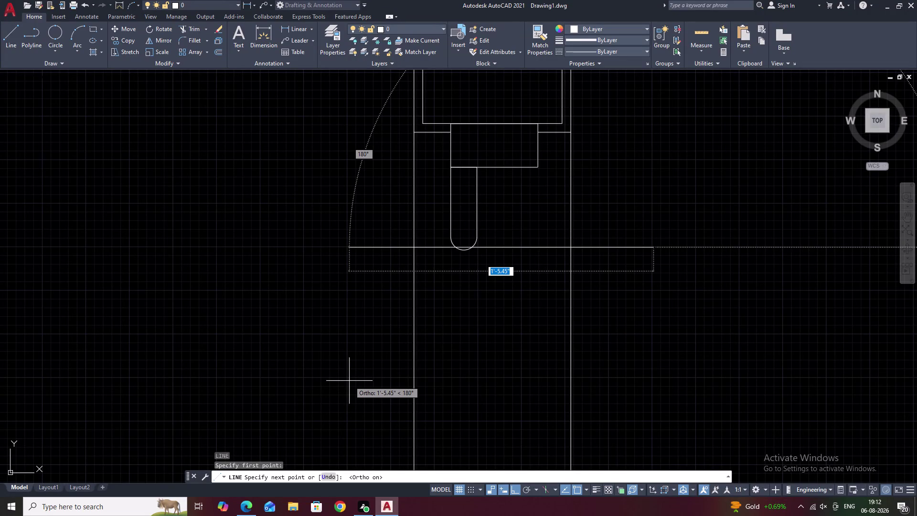
Pan and zoom around the door to find the handle, cancelling a stray line.
key(Escape)
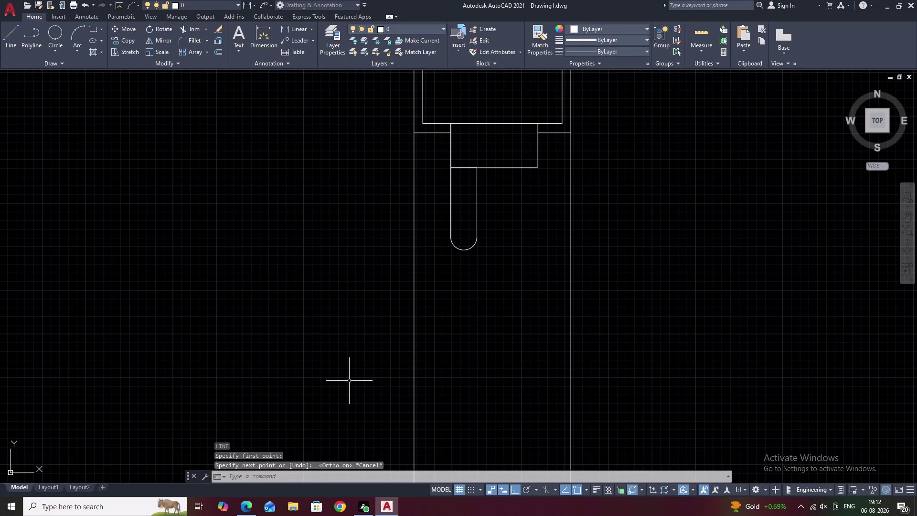
scroll(down, 3)
middle_drag(337, 394, 88, 468)
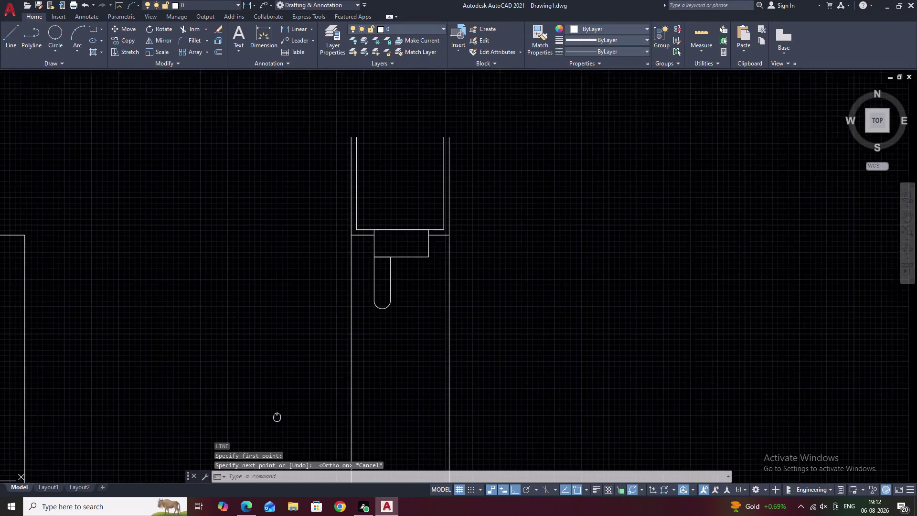
middle_drag(88, 467, 68, 471)
scroll(up, 3)
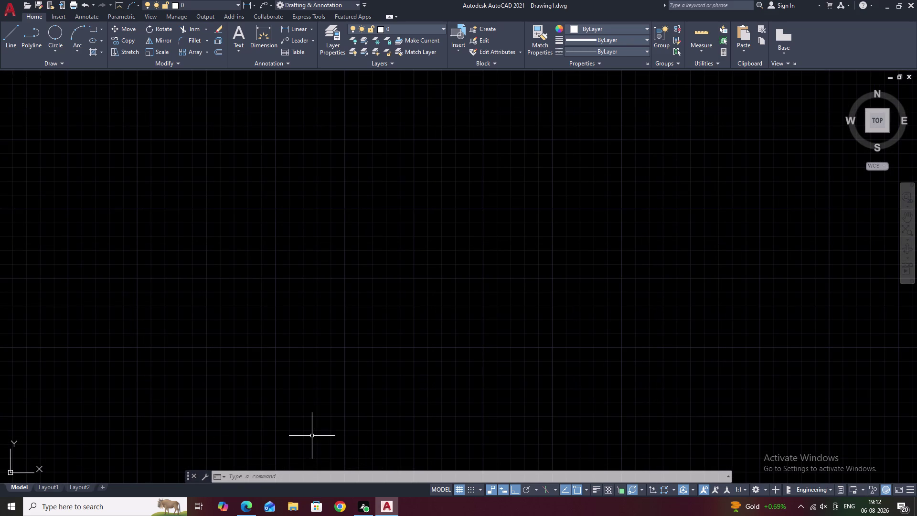
scroll(down, 3)
scroll(down, 3)
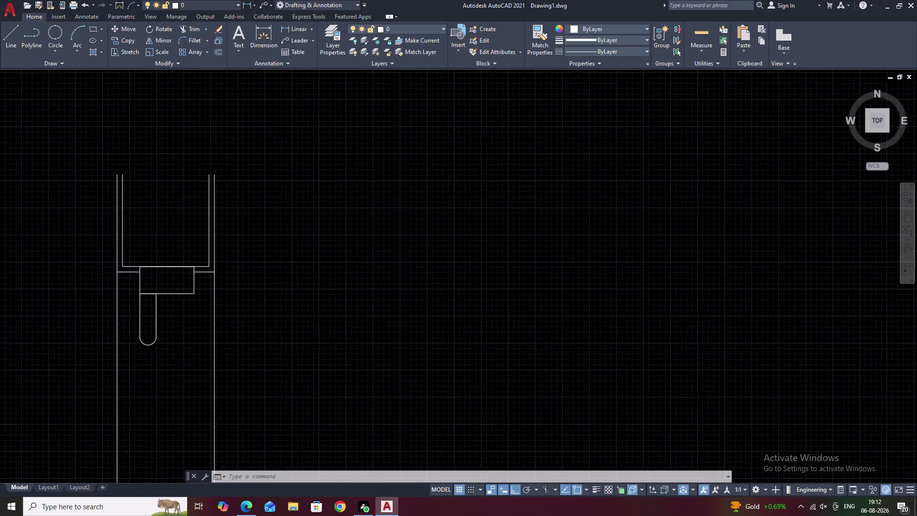
middle_drag(344, 337, 485, 167)
scroll(up, 3)
scroll(down, 3)
middle_drag(338, 253, 344, 246)
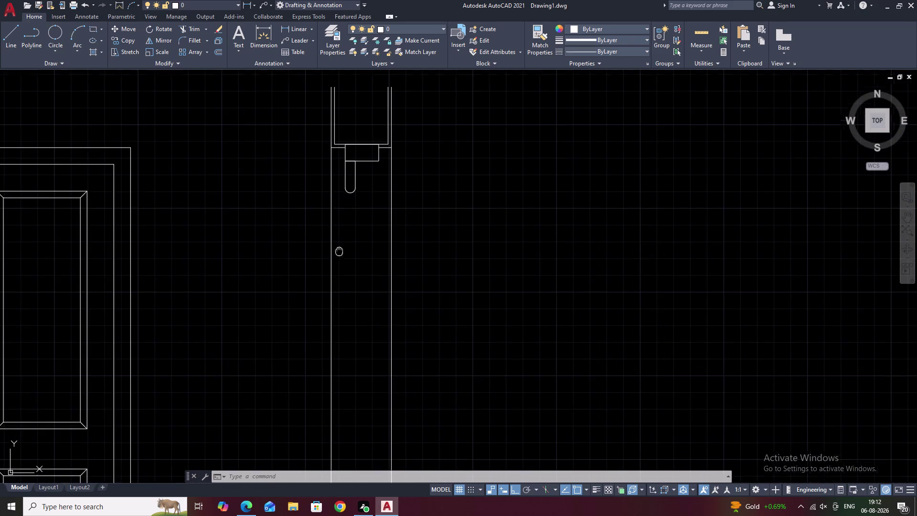
middle_drag(344, 246, 429, 186)
scroll(down, 3)
middle_drag(444, 243, 450, 227)
scroll(up, 3)
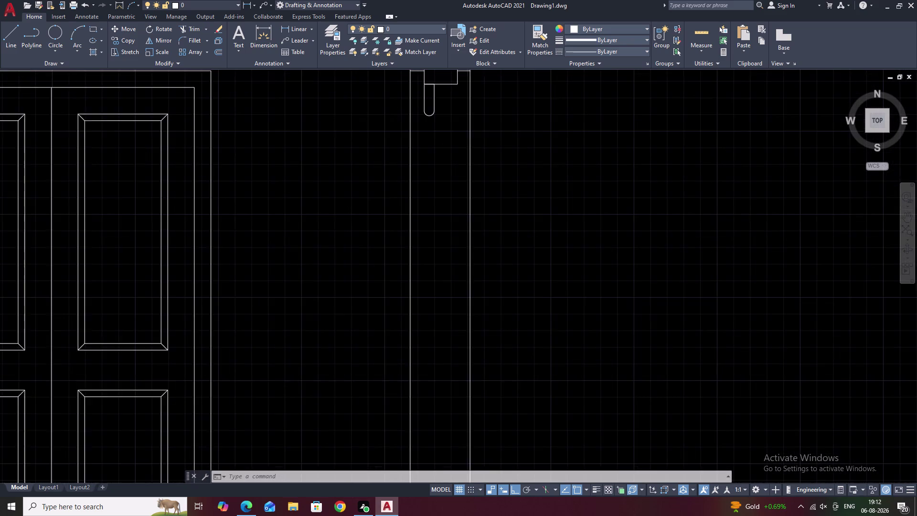
scroll(up, 3)
scroll(down, 3)
scroll(up, 3)
scroll(up, 3)
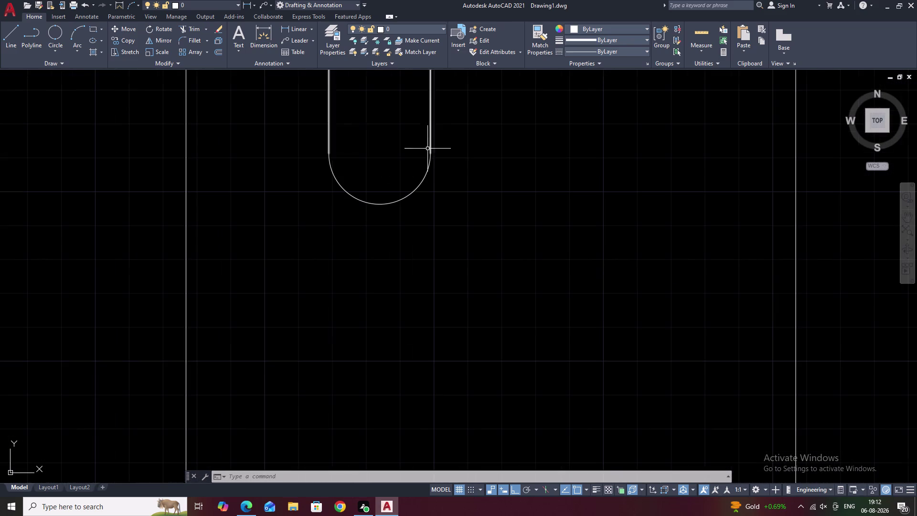
text(L)
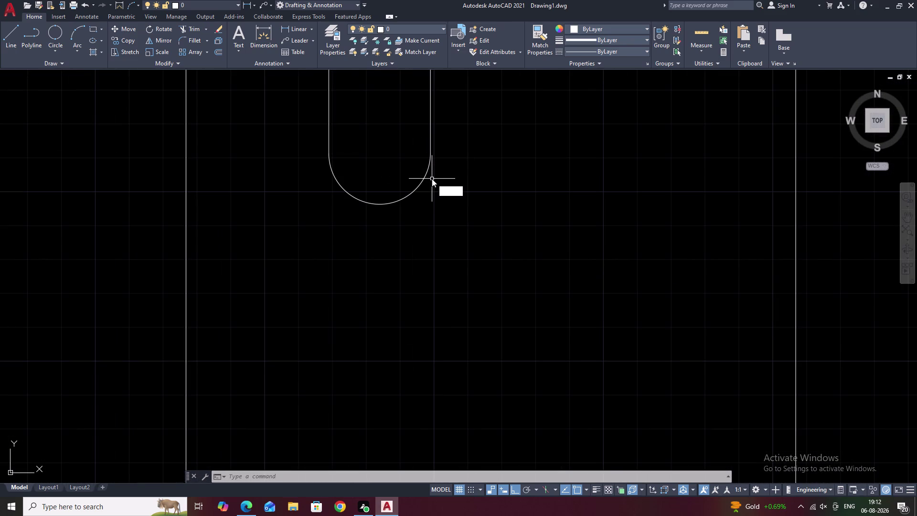
key(space)
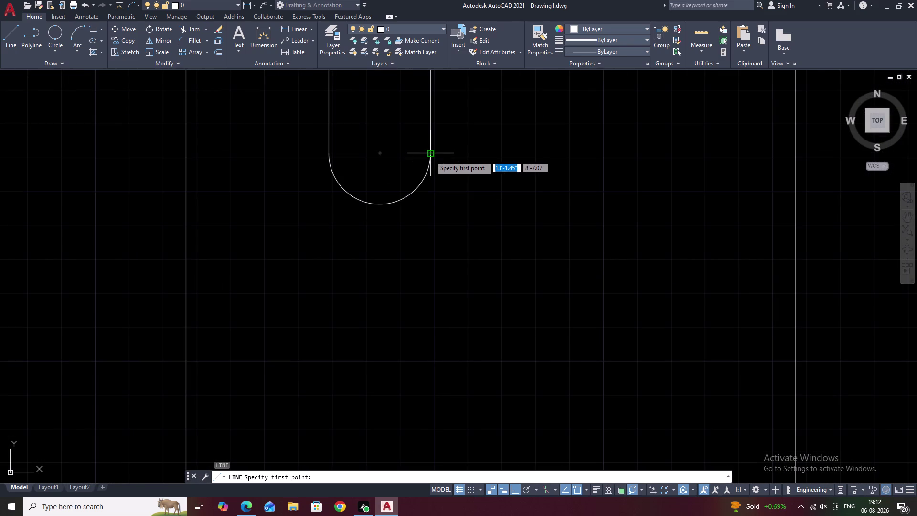
click(330, 155)
key(Escape)
key(Escape)
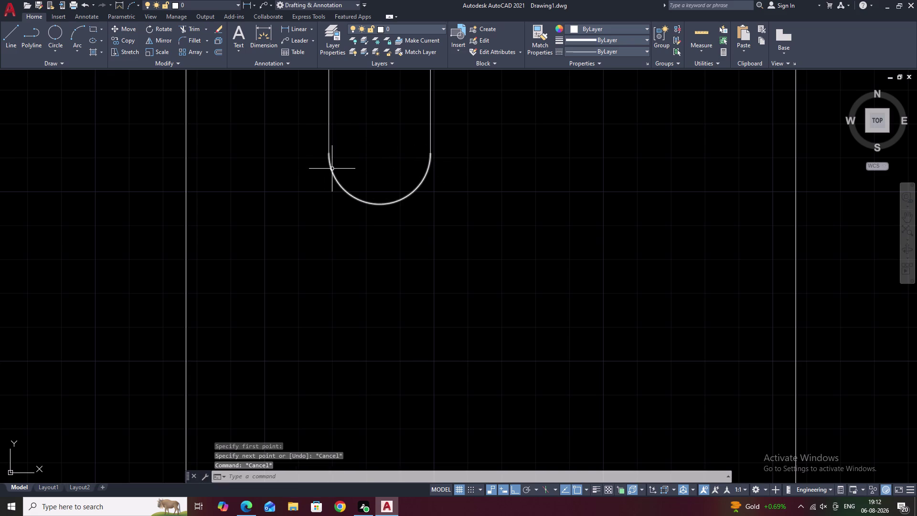
scroll(up, 3)
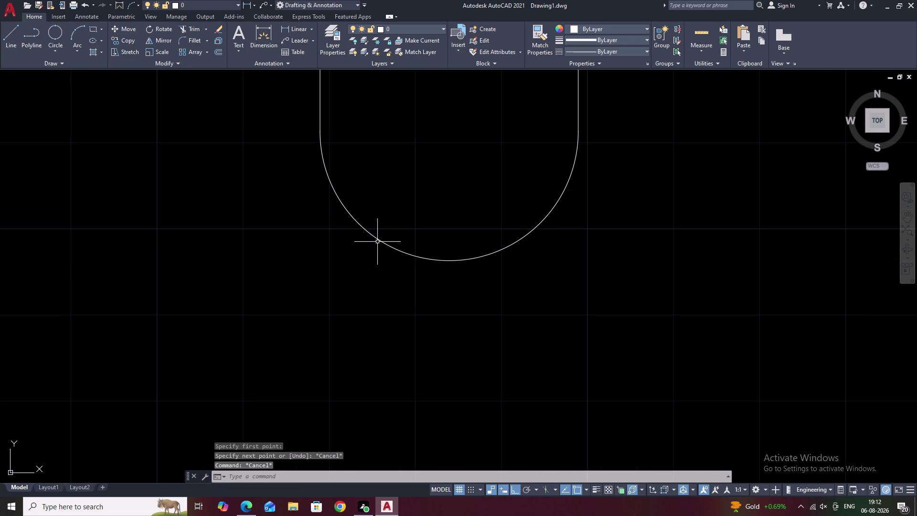
Undo the line, erase, move, rectangle, extend, trim and circle edits, then zoom onto the handle.
key(z)
key(ctrl+z)
key(ctrl+z)
key(ctrl+z)
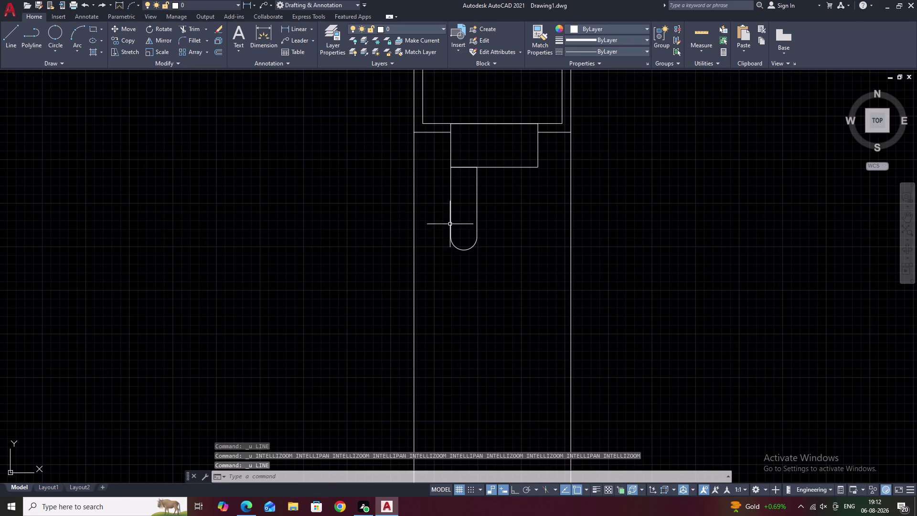
key(ctrl+z)
key(ctrl+z)
key(ctrl+z)
key(ctrl+z)
key(ctrl+z)
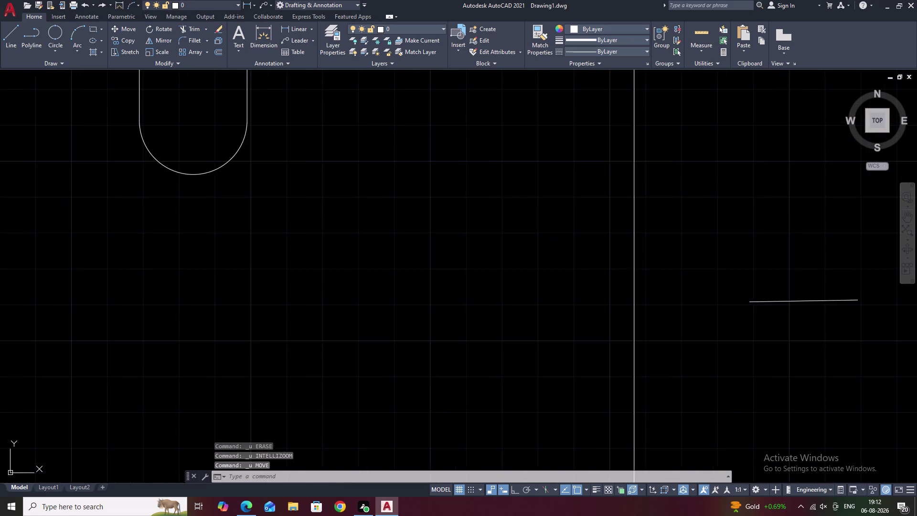
key(ctrl+z)
key(ctrl+z)
key(ctrl+z)
key(ctrl+z)
key(ctrl+z)
key(ctrl+z)
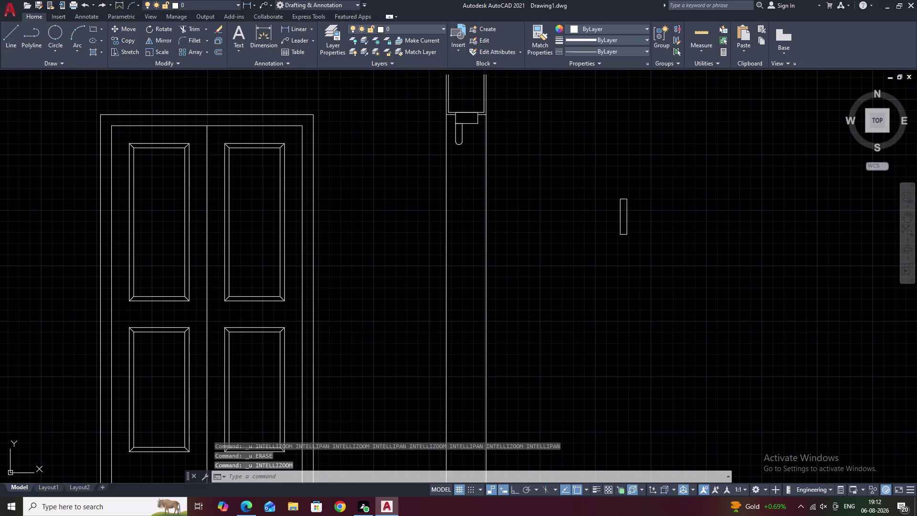
key(ctrl+z)
key(ctrl+z)
key(ctrl+z)
key(ctrl+z)
key(ctrl+z)
key(ctrl+z)
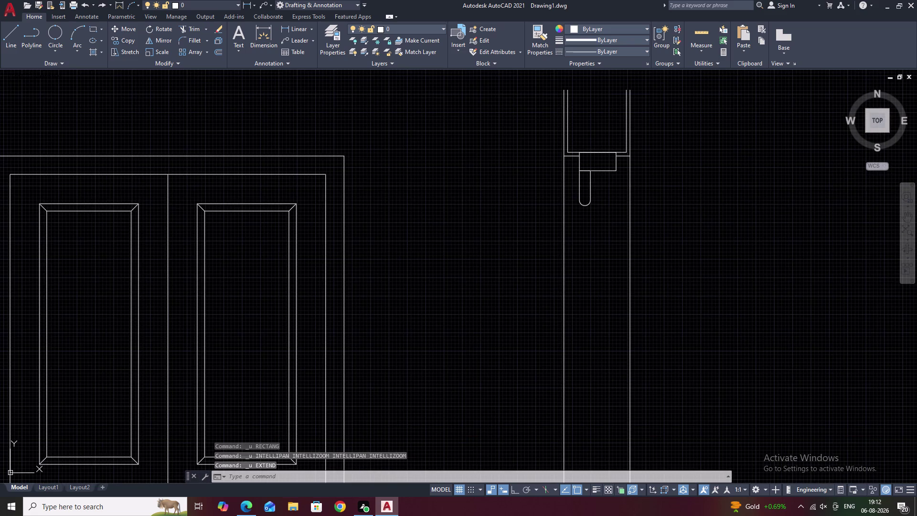
key(ctrl+z)
key(ctrl+z)
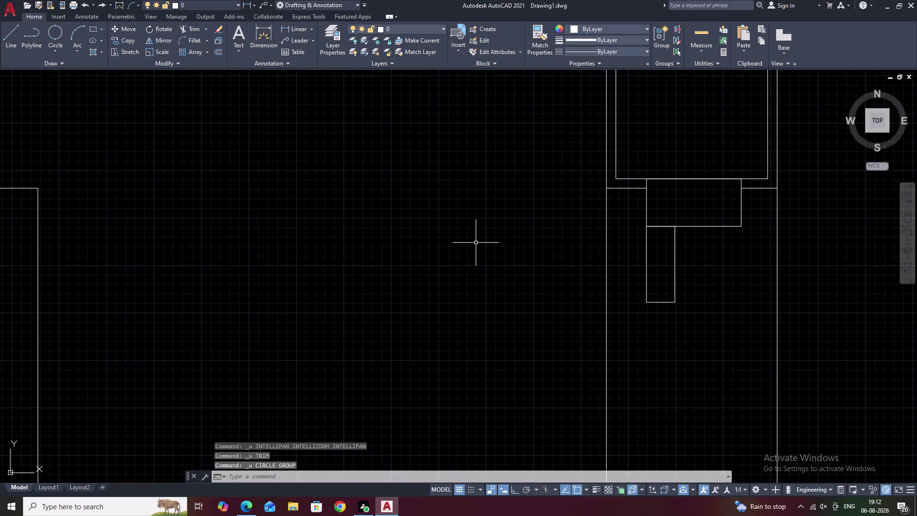
scroll(down, 3)
middle_drag(643, 334, 535, 286)
scroll(up, 3)
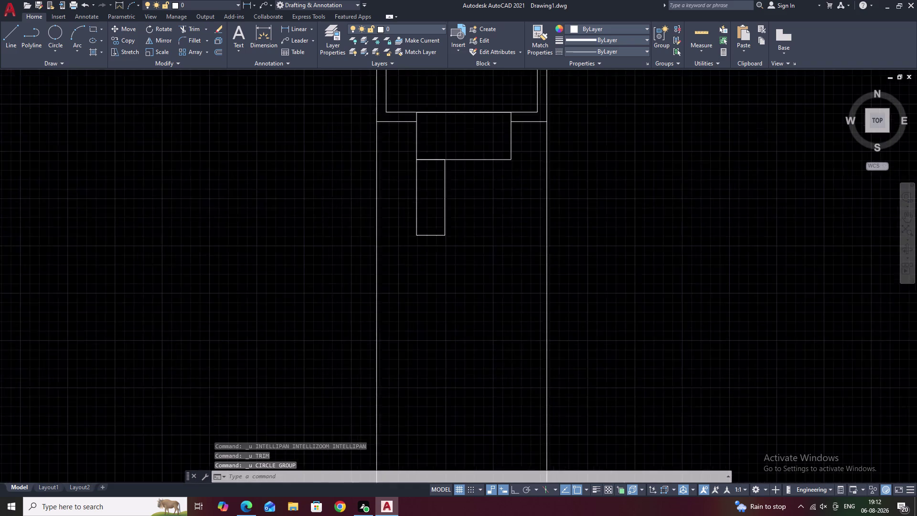
scroll(up, 3)
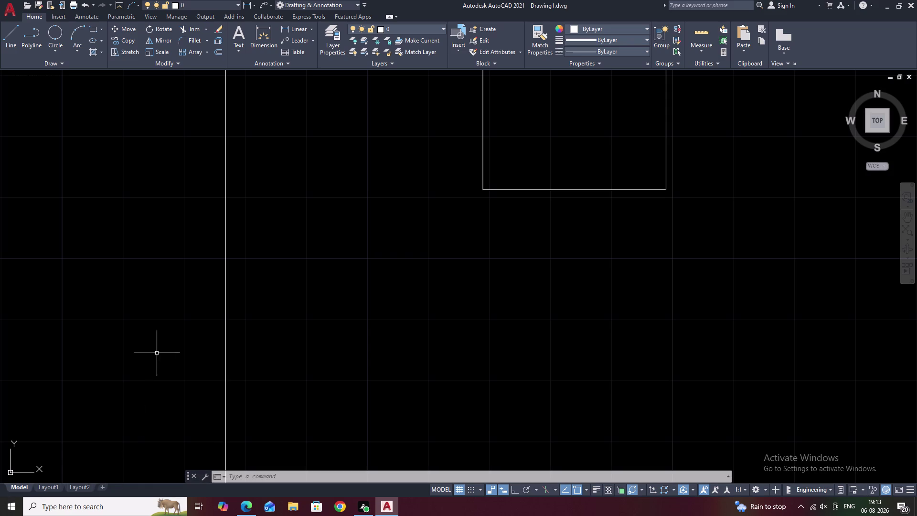
Exit polyline editing, then explode the handle rectangle with X into individual lines.
scroll(down, 3)
middle_drag(670, 165, 592, 265)
scroll(up, 3)
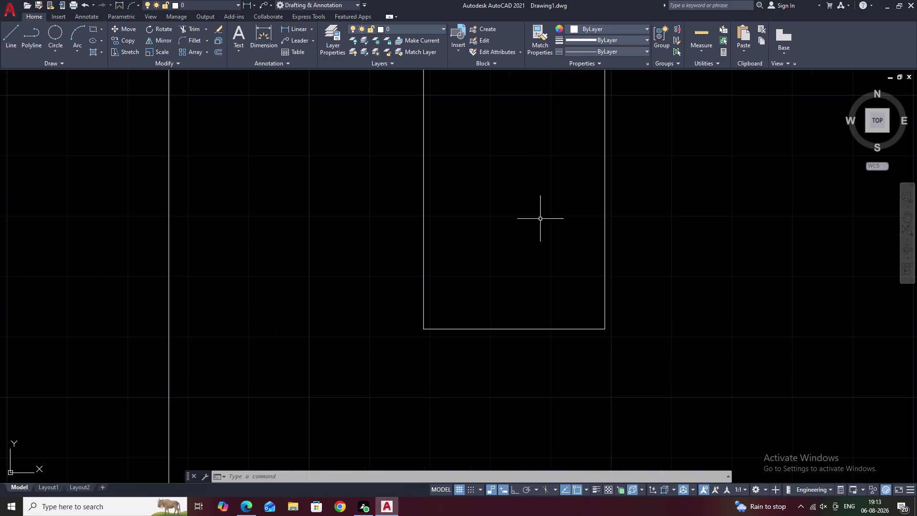
middle_drag(541, 219, 541, 104)
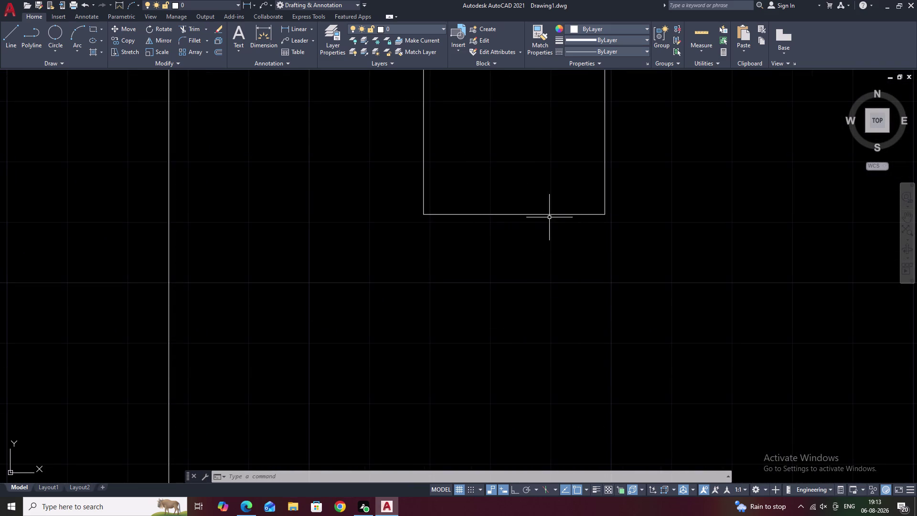
double_click(537, 215)
key(Escape)
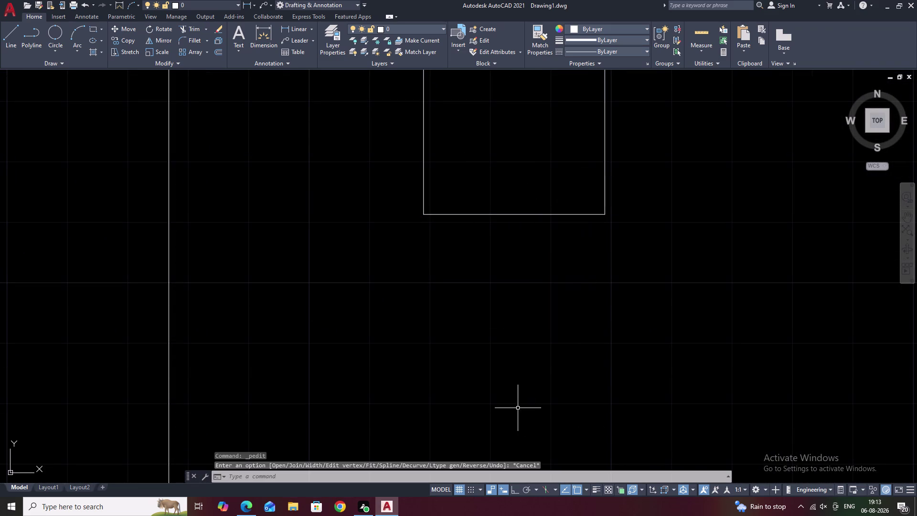
key(m)
key(Escape)
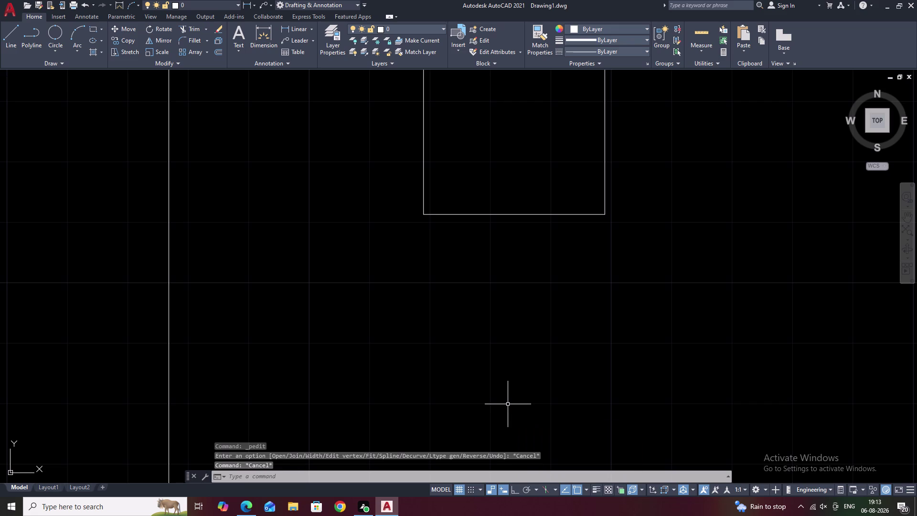
click(468, 214)
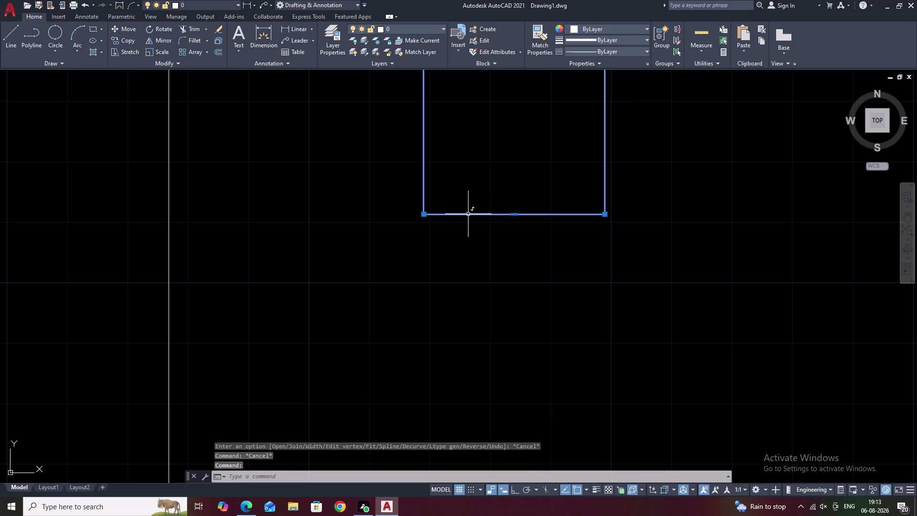
text(X)
key(space)
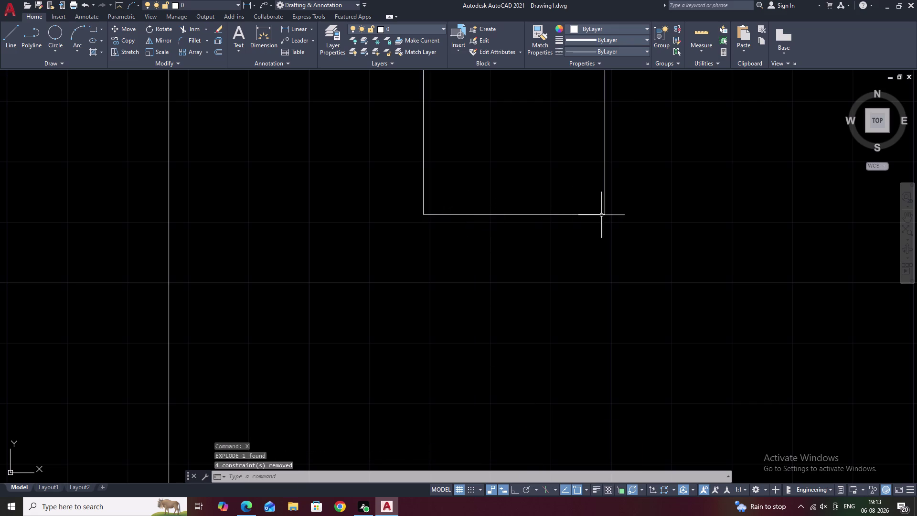
Draw a vertical centre line down from the midpoint of the panel's bottom edge.
key(l)
key(space)
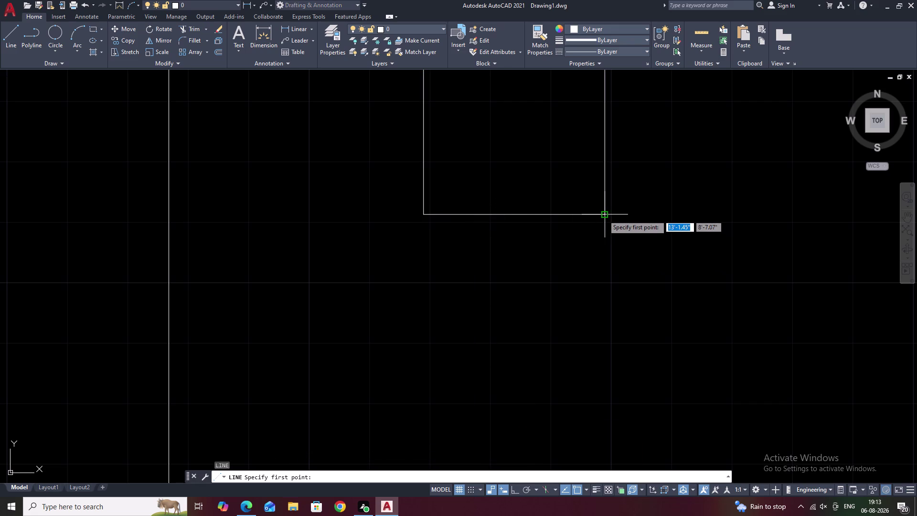
text(M2P)
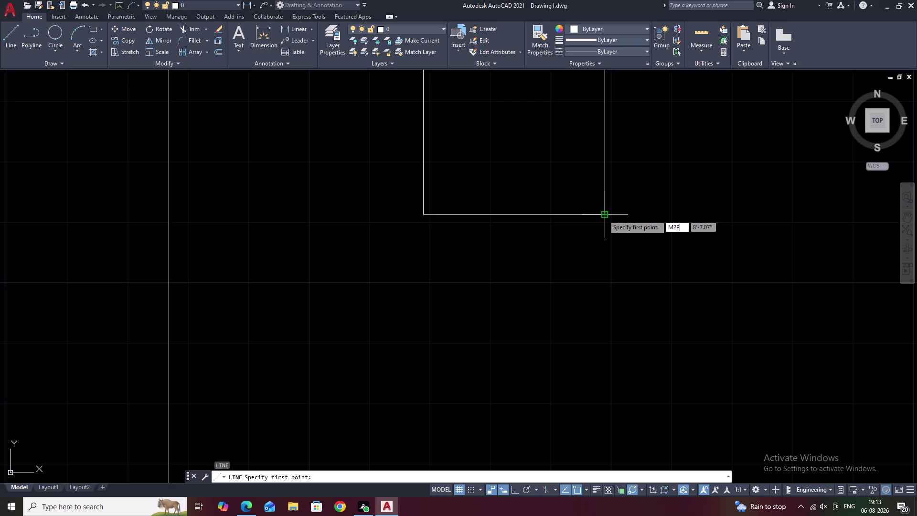
key(space)
click(603, 215)
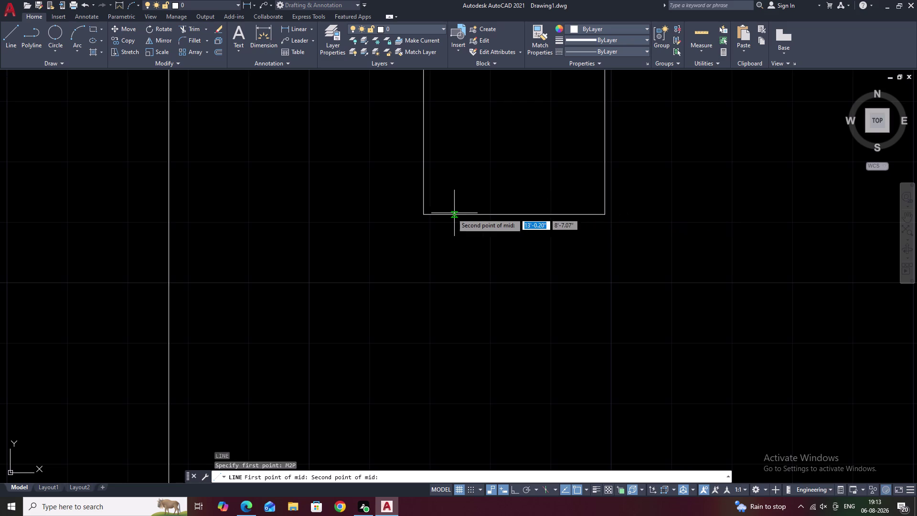
click(425, 215)
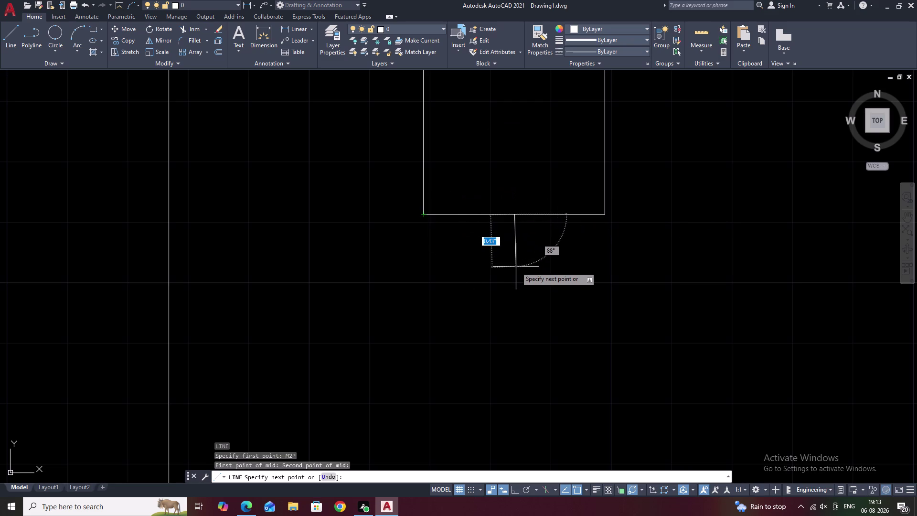
key(F8)
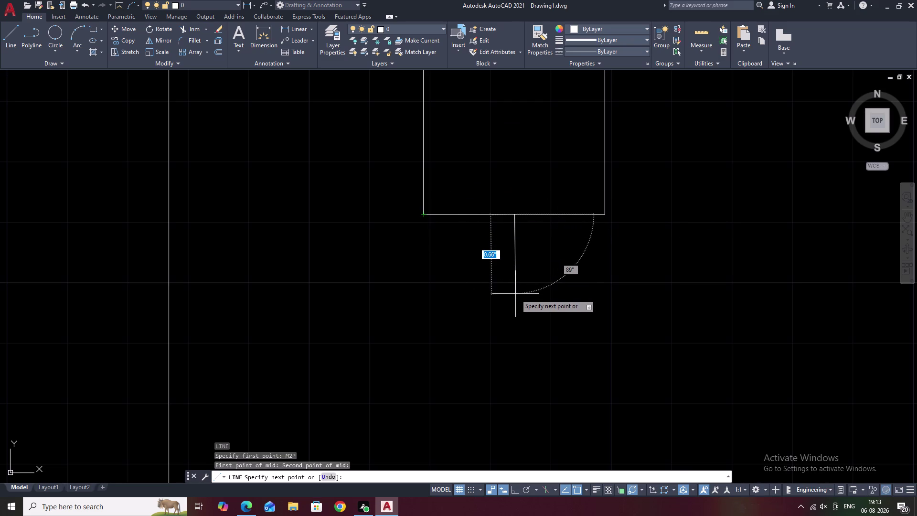
click(516, 307)
key(F8)
key(Escape)
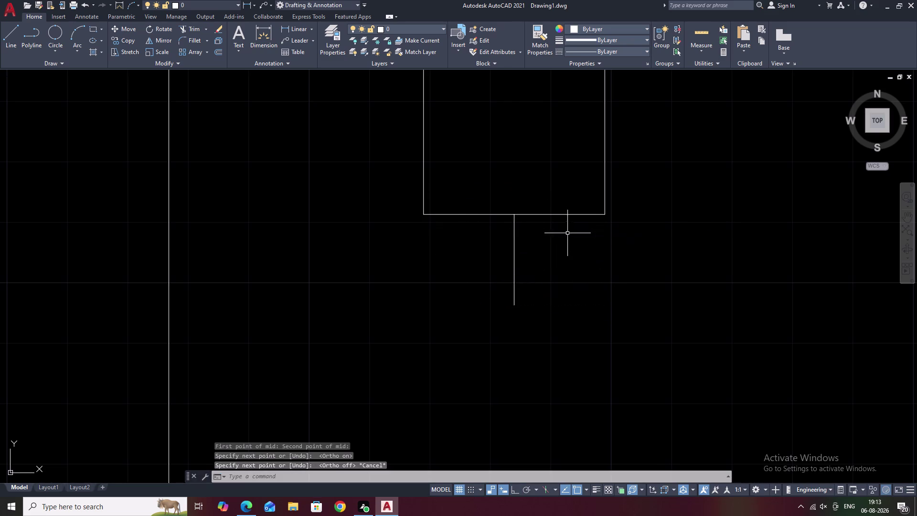
Offset the centre line 0.25 to both the left and right.
text(O)
key(space)
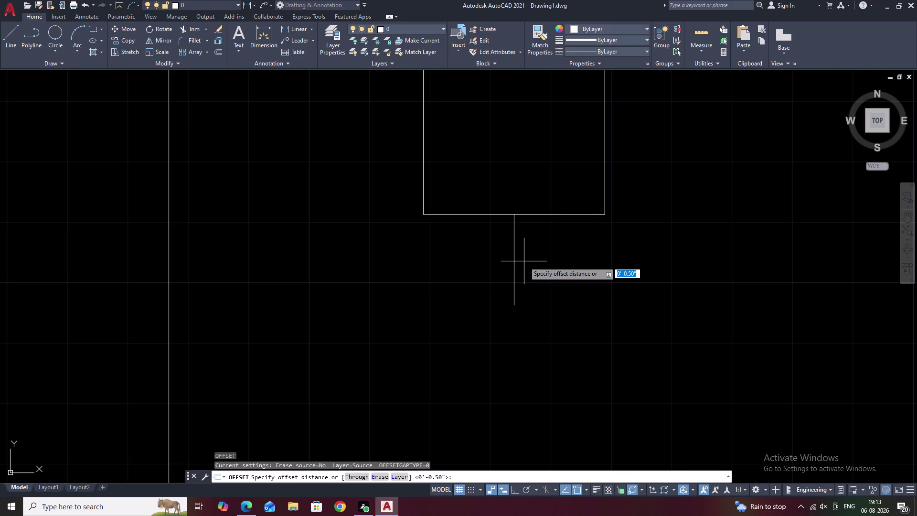
key(Escape)
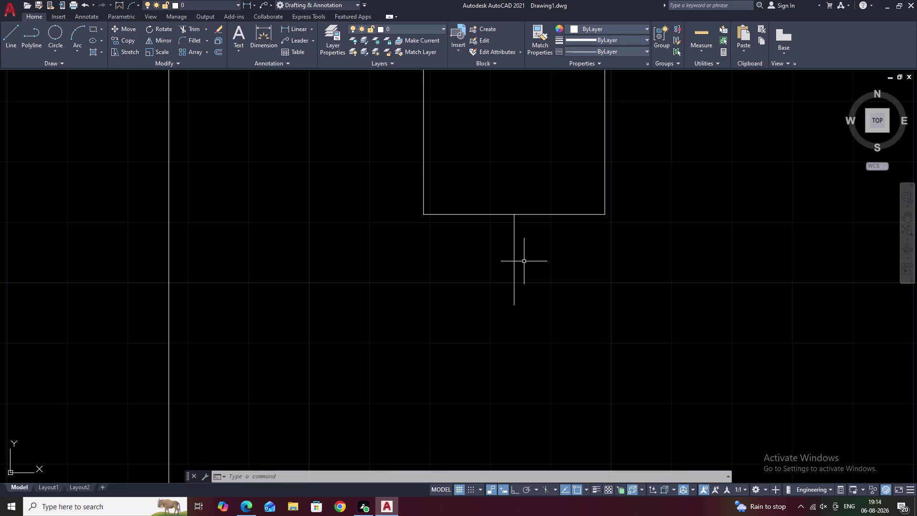
key(Escape)
key(Escape)
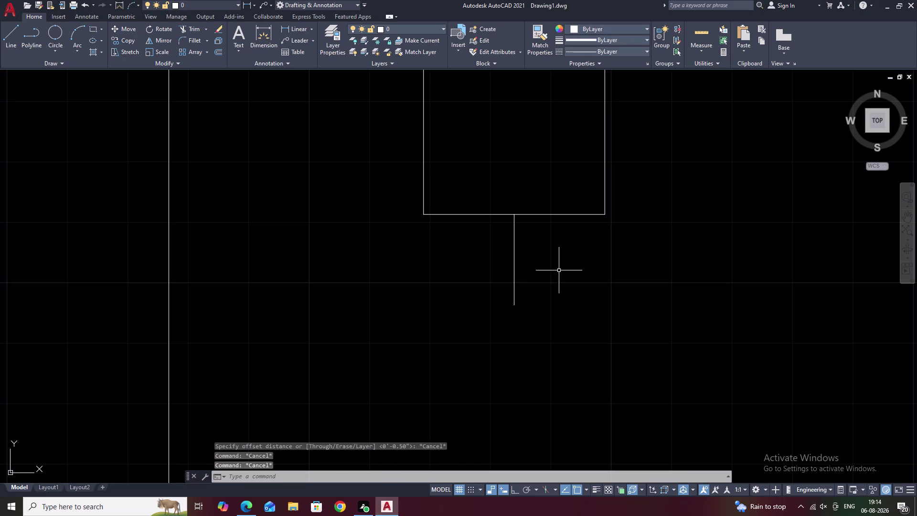
text(O .25)
key(space)
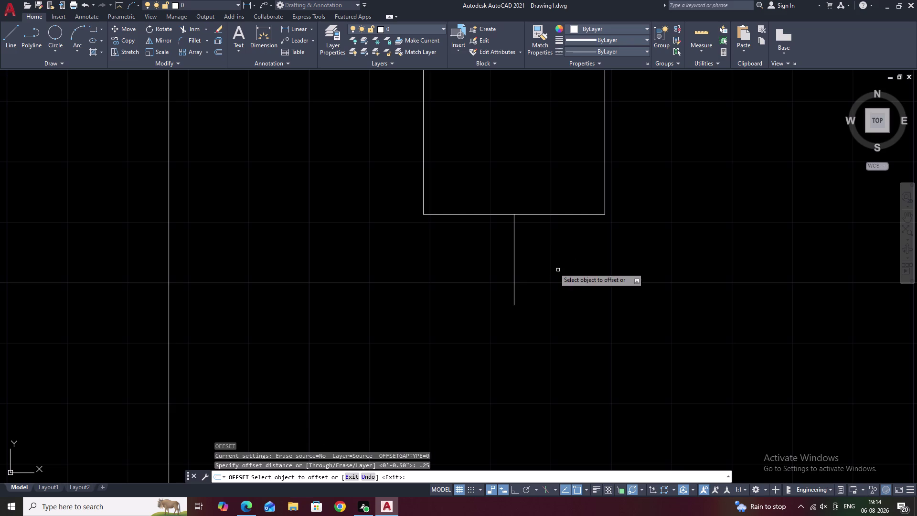
click(515, 258)
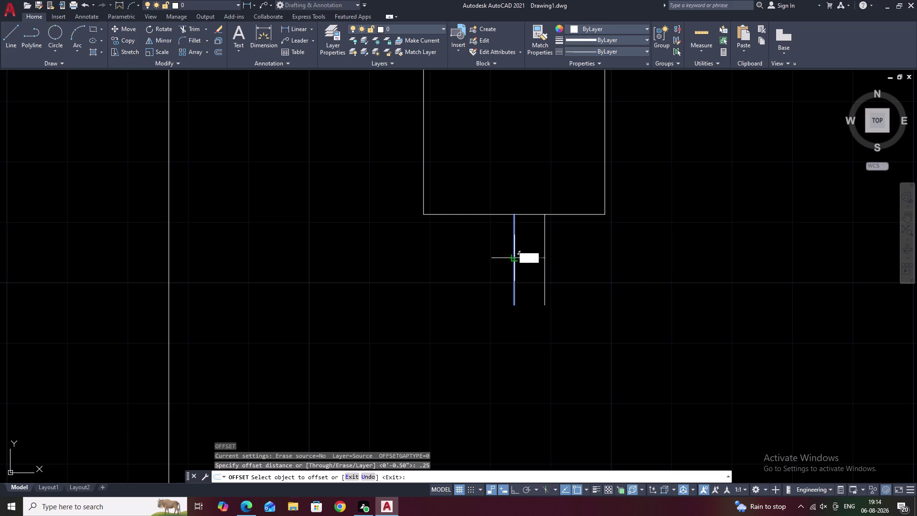
click(541, 255)
triple_click(515, 253)
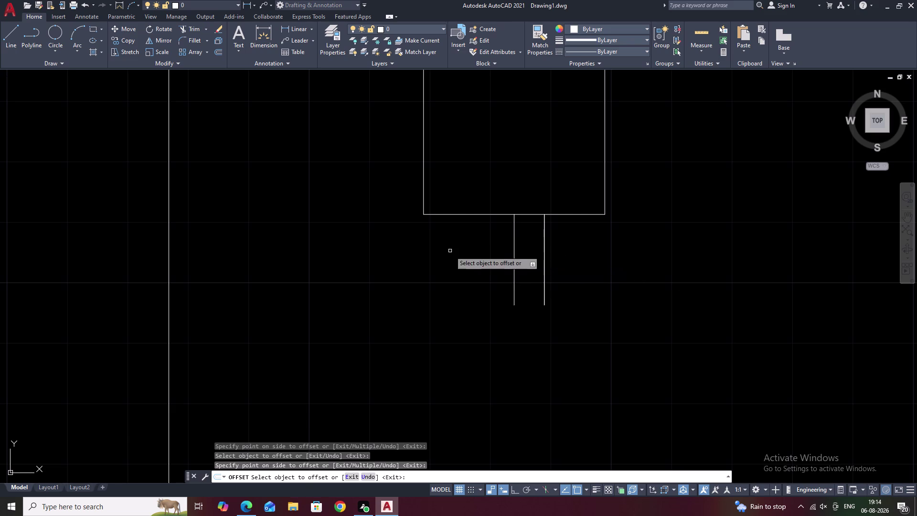
click(513, 245)
click(489, 249)
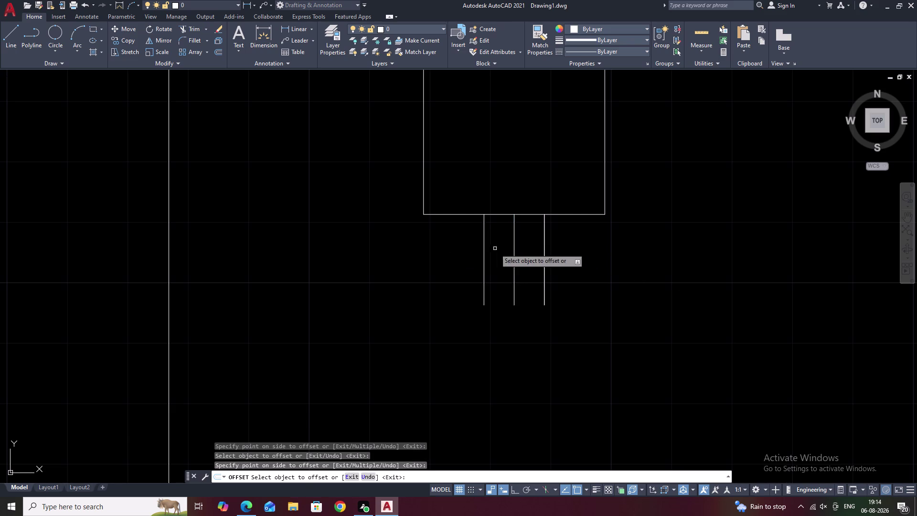
scroll(down, 3)
key(Escape)
Erase the middle guide line, leaving the two parallel lines.
click(522, 248)
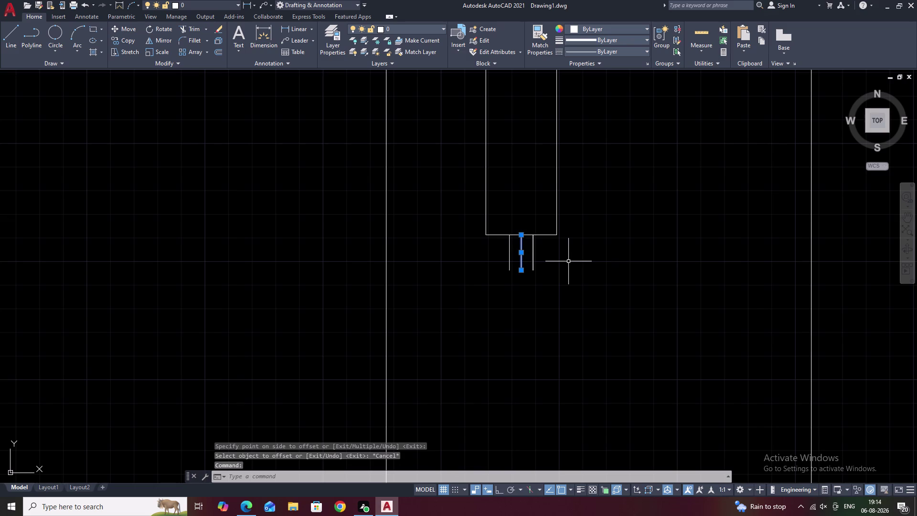
text(E)
key(space)
scroll(down, 3)
middle_drag(520, 217, 517, 210)
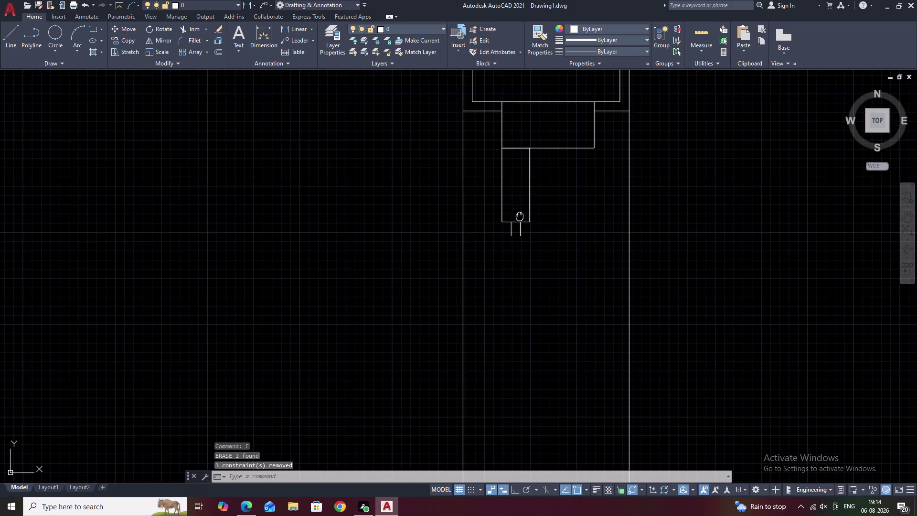
middle_drag(518, 210, 513, 202)
scroll(up, 3)
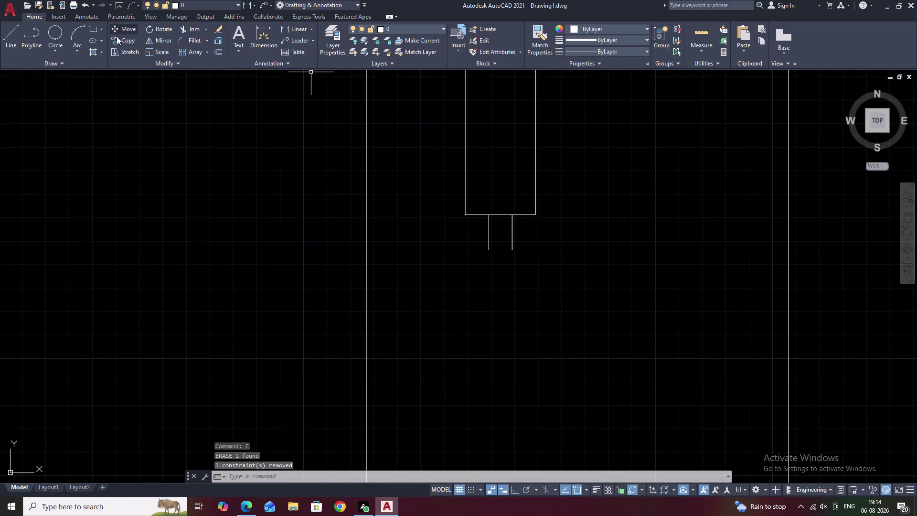
Draw a 2-point circle spanning the panel's bottom-left and bottom-right corners.
click(60, 36)
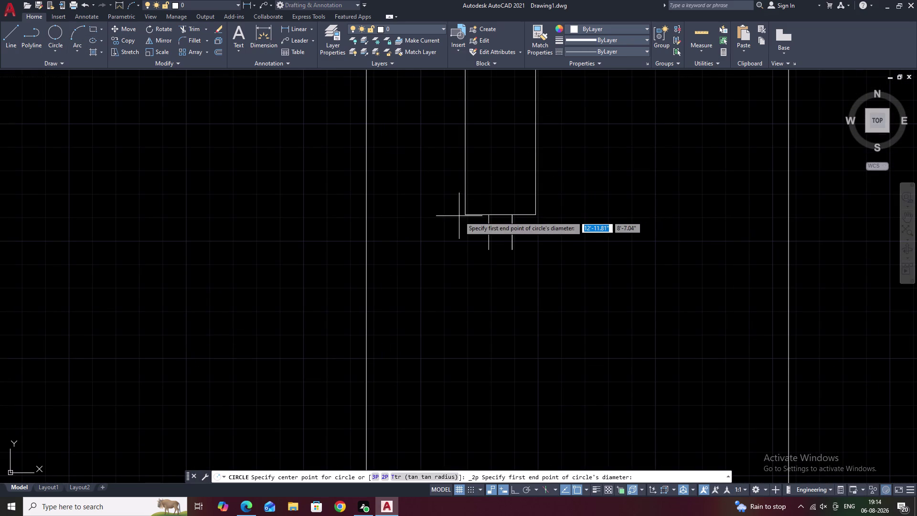
click(465, 215)
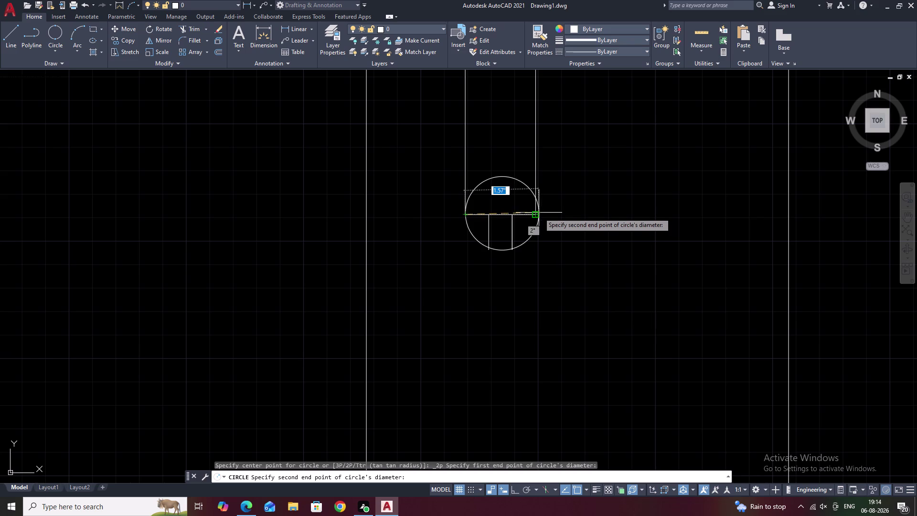
click(536, 213)
key(Escape)
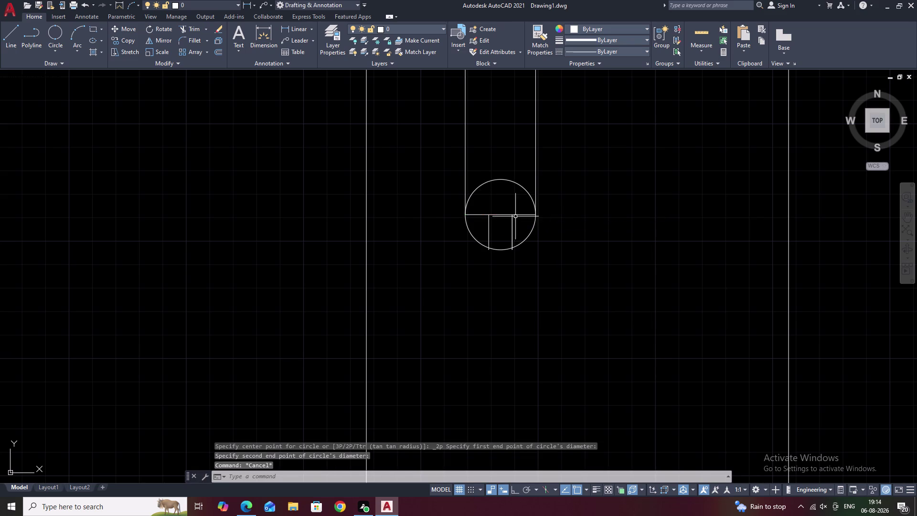
scroll(up, 3)
Trim away the circle's upper half and the panel's straight bottom edge segments.
text(TR)
key(space)
drag(503, 87, 502, 90)
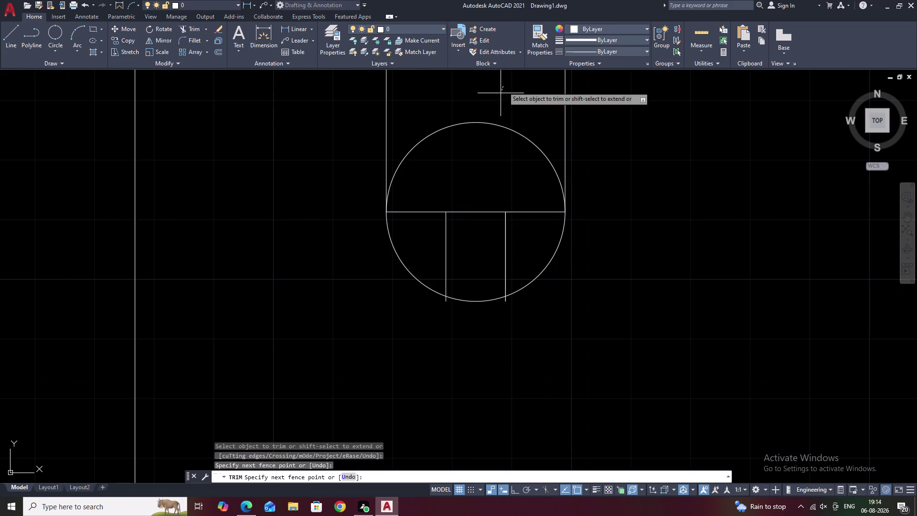
drag(502, 90, 470, 174)
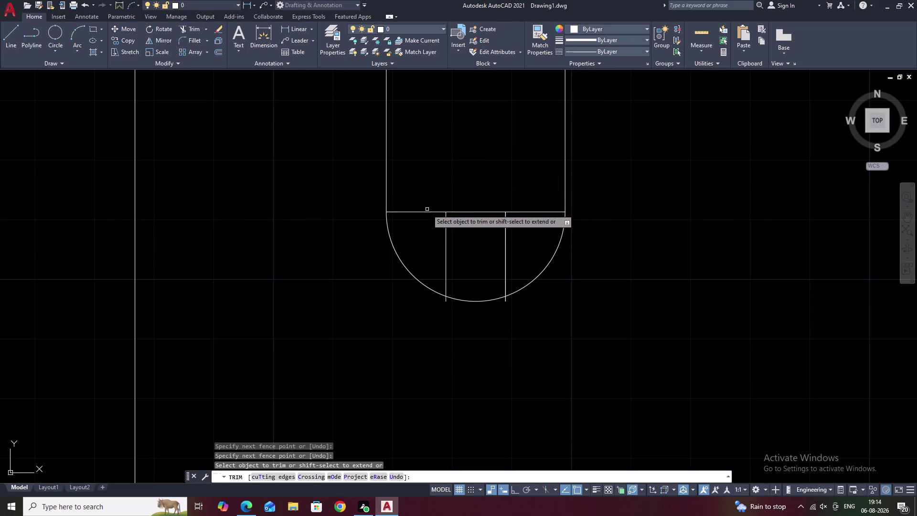
click(427, 211)
click(480, 211)
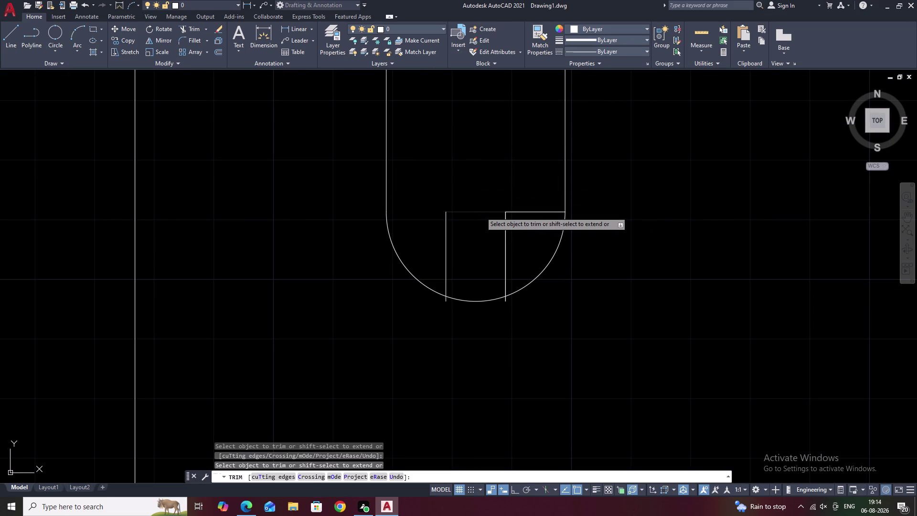
click(528, 211)
scroll(down, 3)
key(Escape)
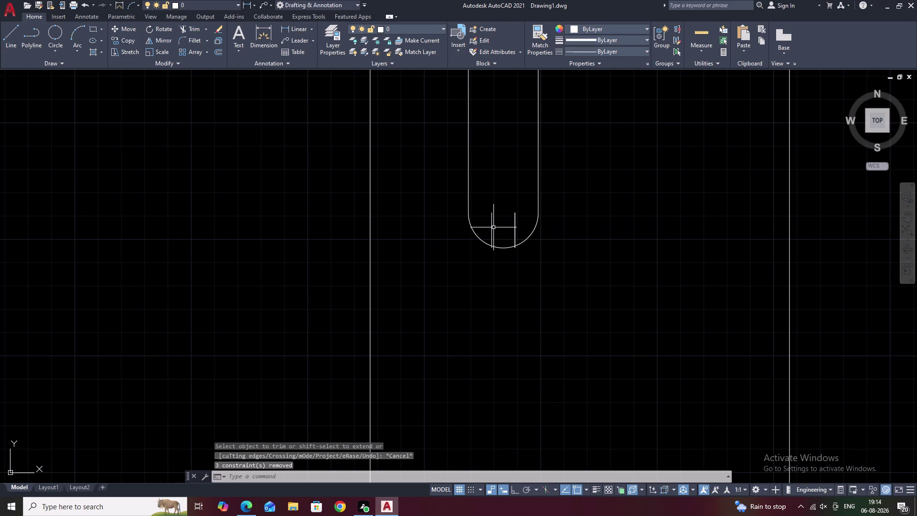
Start EXTEND with the door's bottom line chosen as the boundary edge.
text(EX)
key(space)
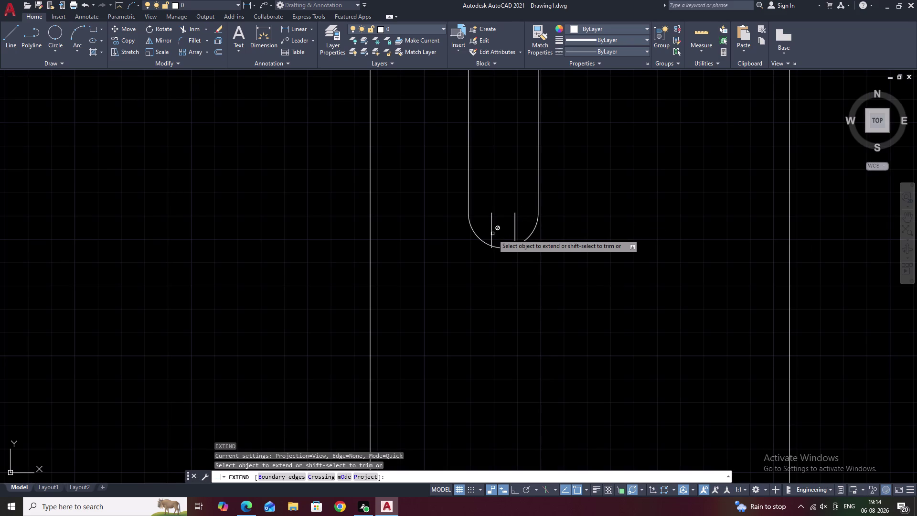
scroll(down, 3)
scroll(up, 3)
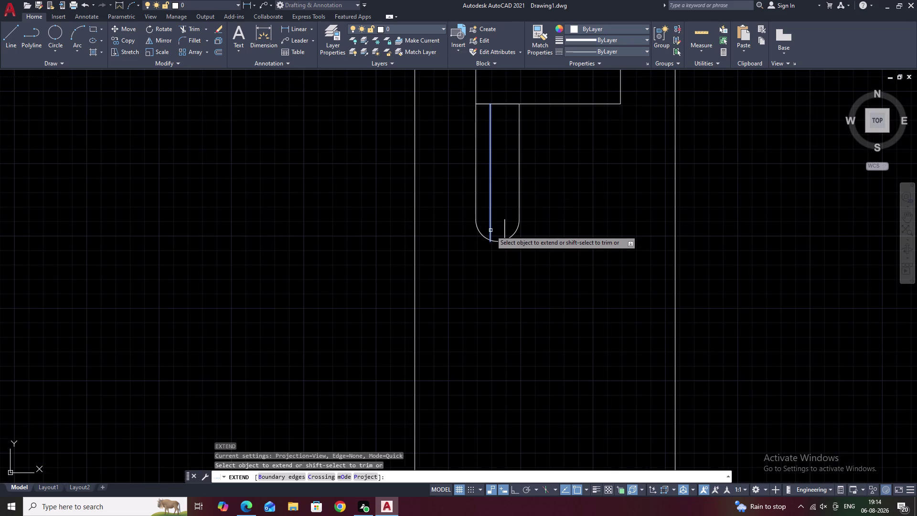
key(Escape)
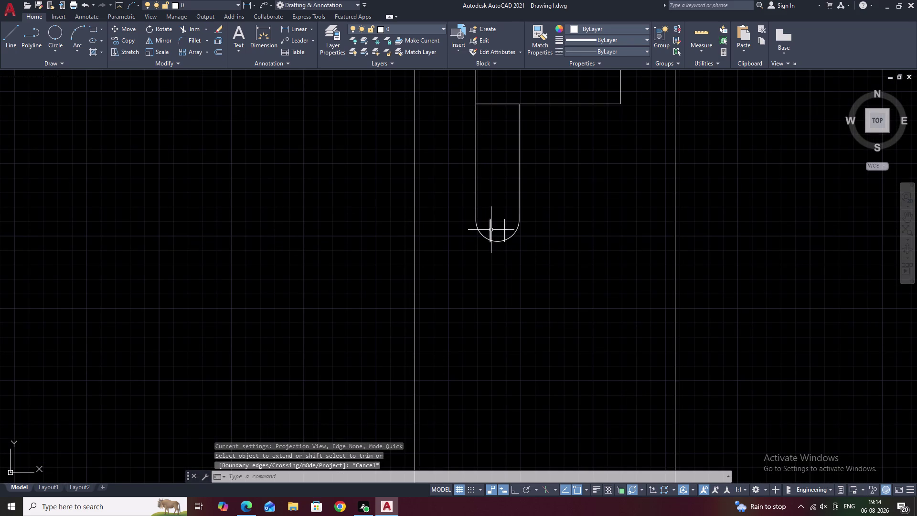
key(Escape)
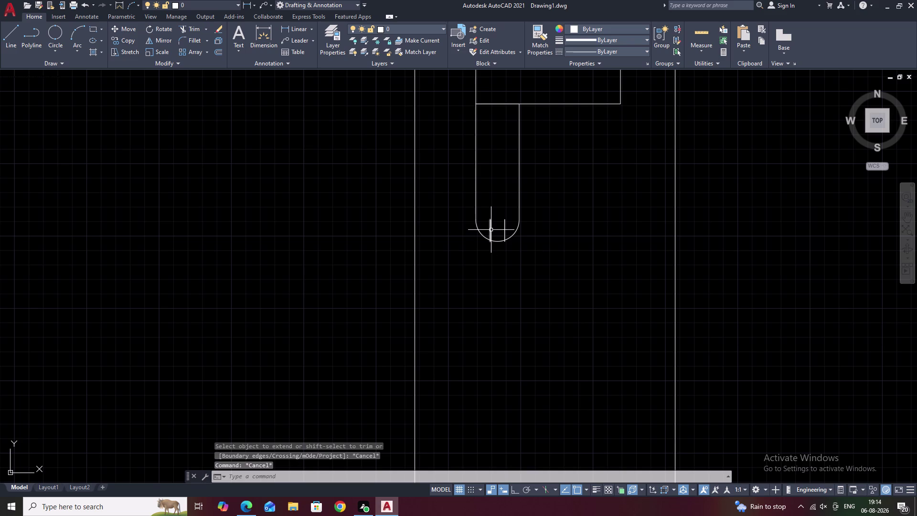
text(EX)
key(space)
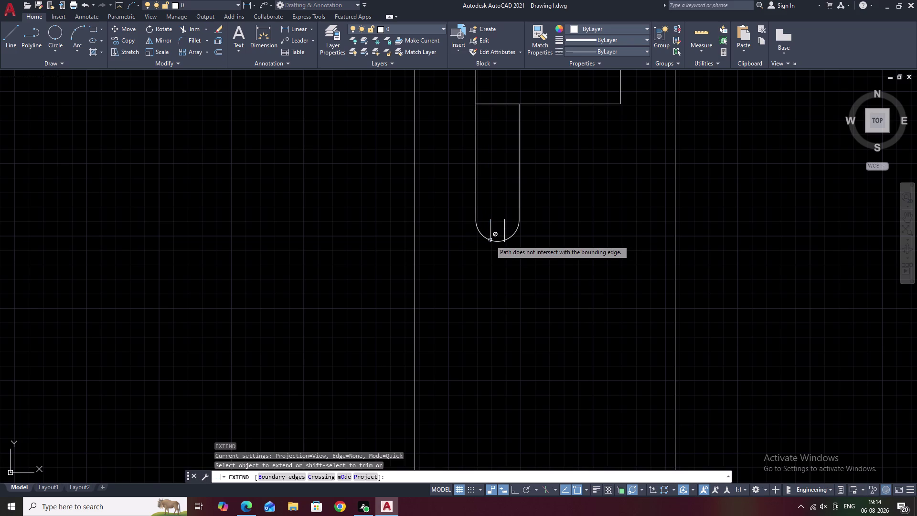
text(B)
key(space)
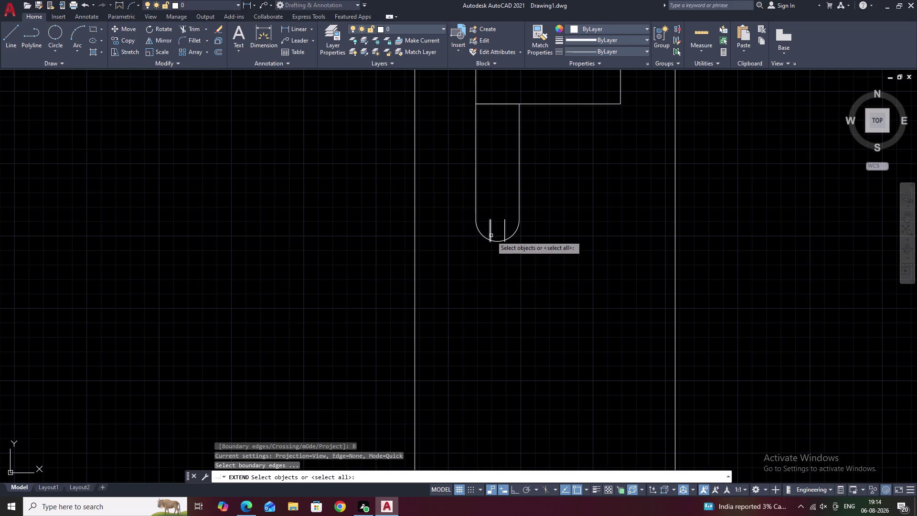
click(491, 235)
scroll(down, 3)
middle_drag(503, 295, 499, 125)
scroll(down, 3)
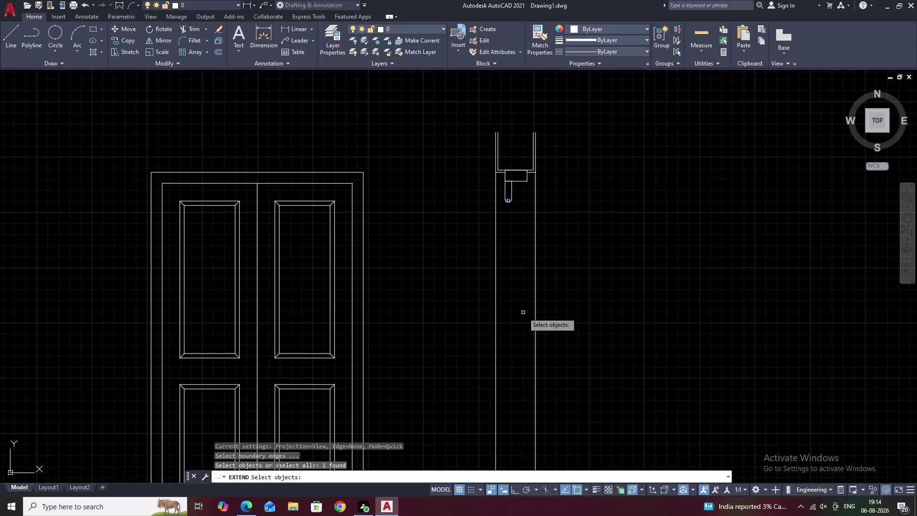
middle_drag(523, 313, 518, 196)
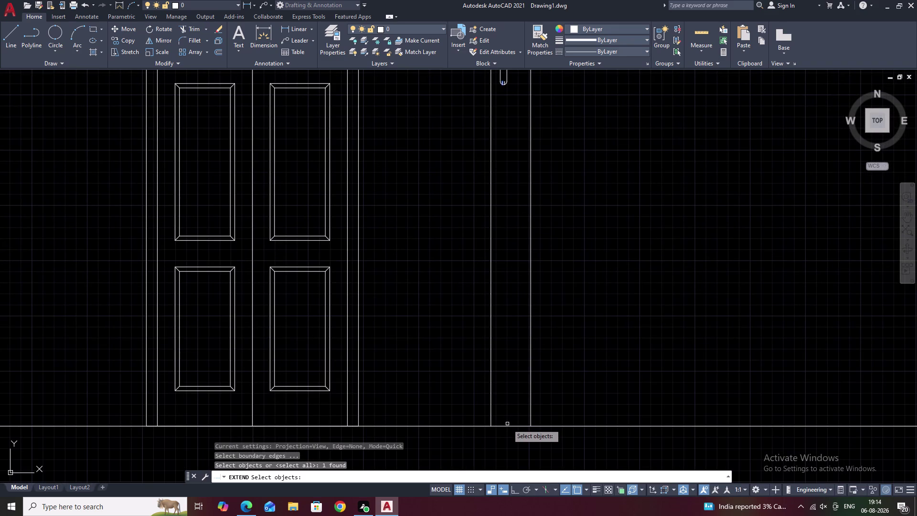
click(507, 425)
right_click(511, 385)
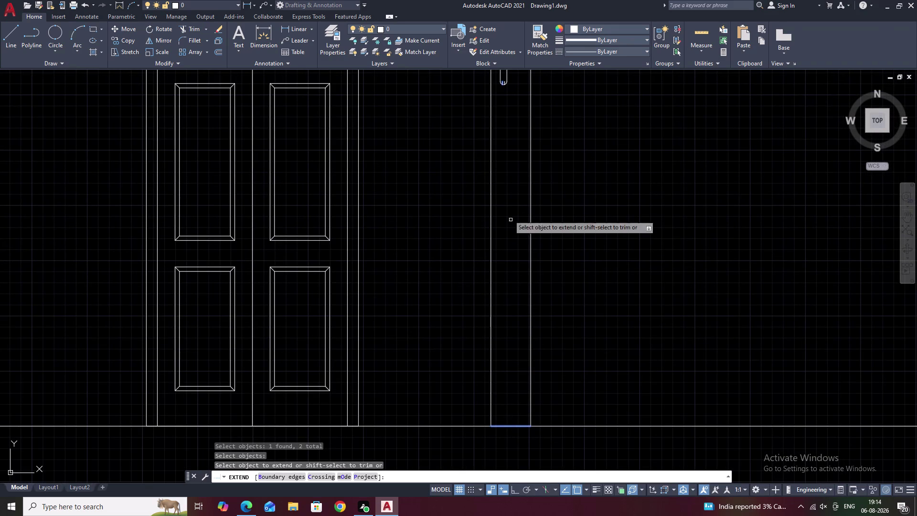
Extend the two short handle lines down to the door's bottom edge.
scroll(up, 3)
click(500, 84)
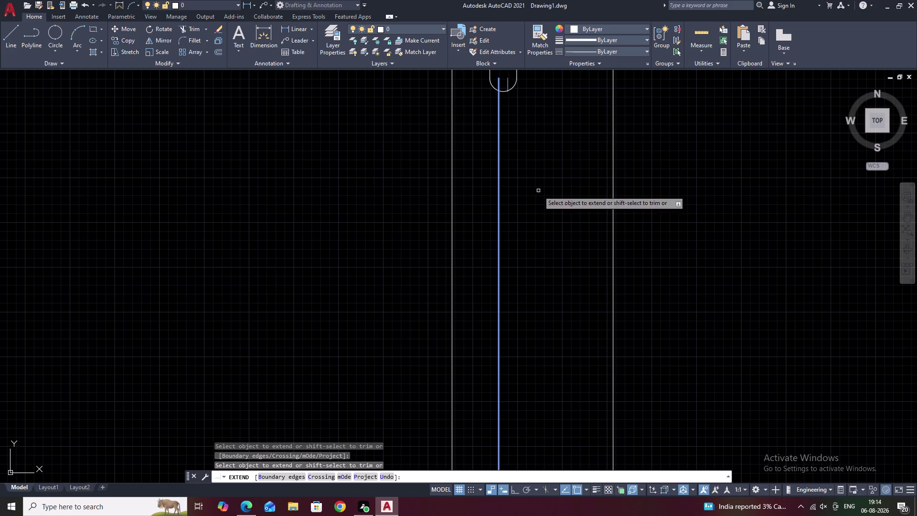
double_click(508, 85)
scroll(down, 3)
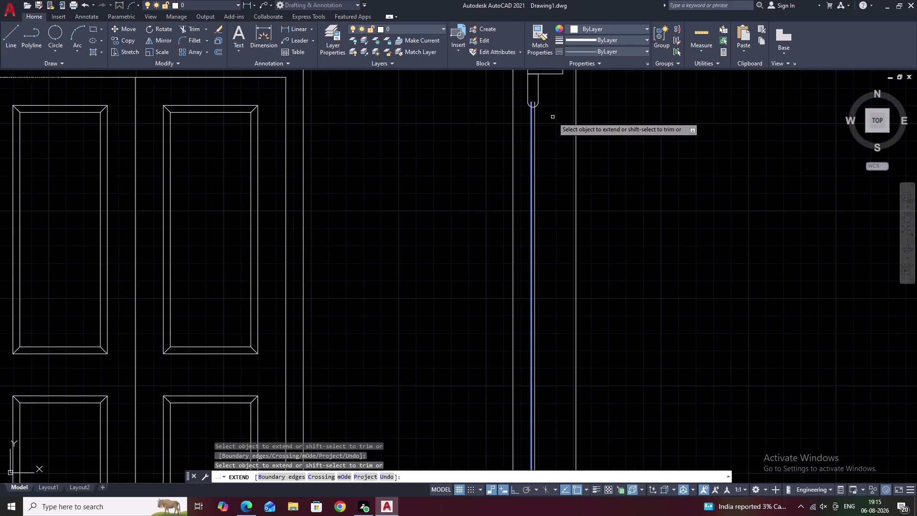
scroll(down, 3)
scroll(up, 3)
key(Escape)
scroll(down, 3)
middle_drag(550, 181, 558, 239)
scroll(up, 3)
scroll(up, 3)
middle_drag(520, 143, 527, 245)
middle_drag(518, 160, 517, 203)
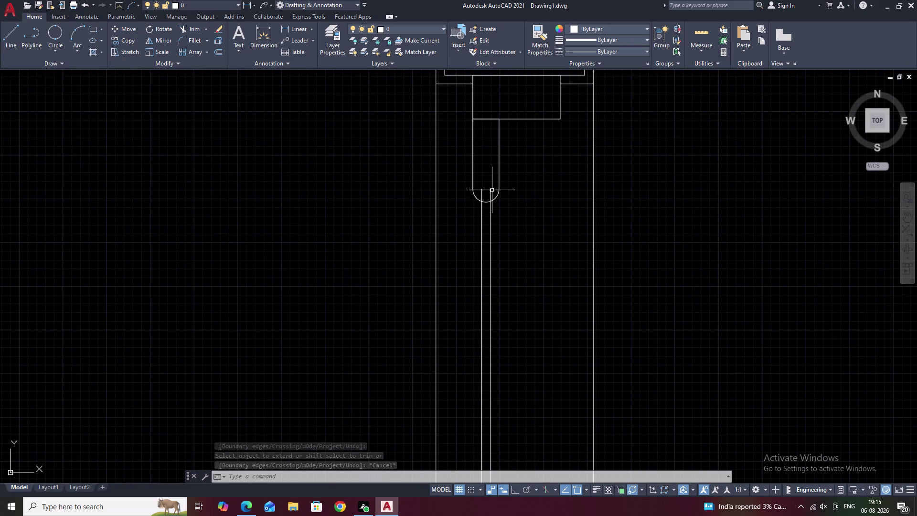
Trim the two stray line pieces inside the handle's semicircular end.
text(TR)
key(space)
click(491, 194)
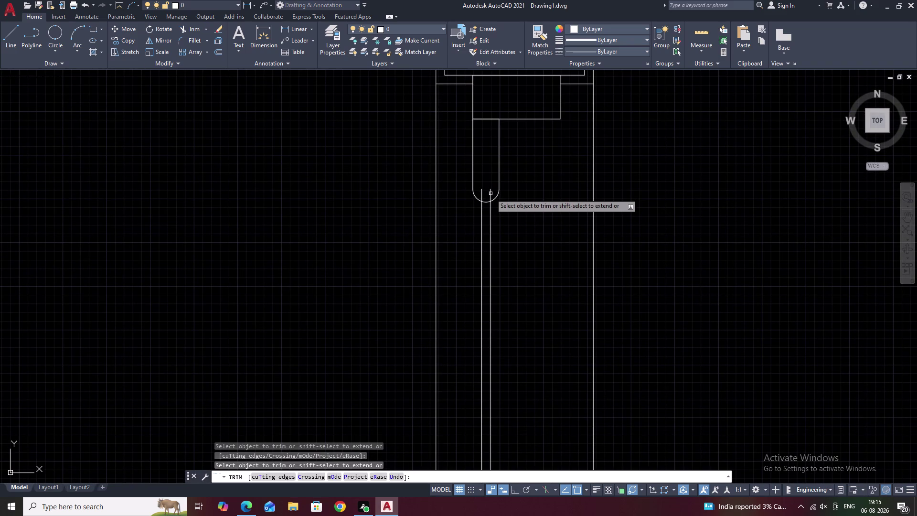
key(Escape)
scroll(up, 3)
key(Escape)
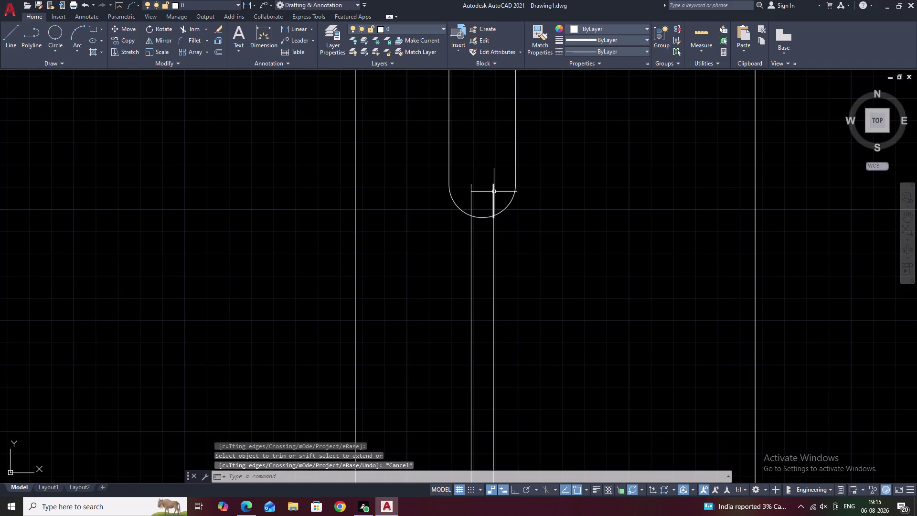
text(TR)
key(space)
click(493, 199)
right_click(493, 200)
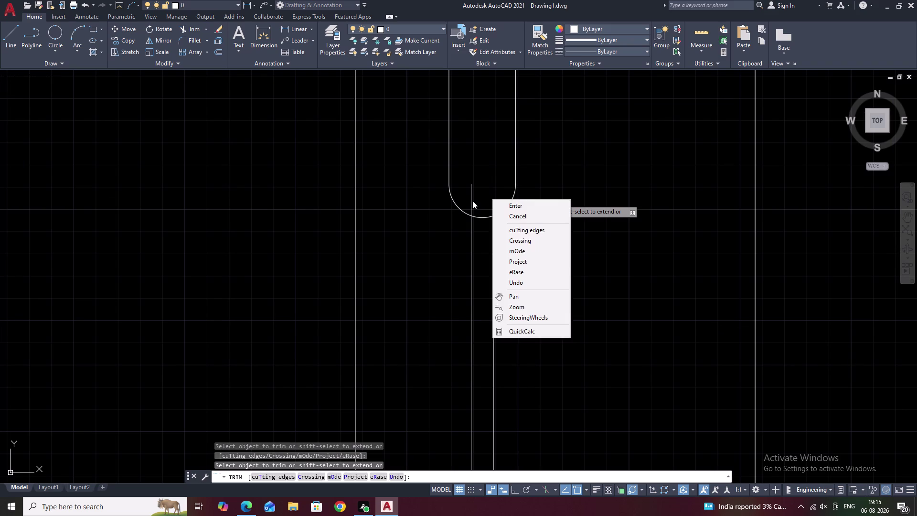
click(470, 198)
scroll(down, 3)
key(Escape)
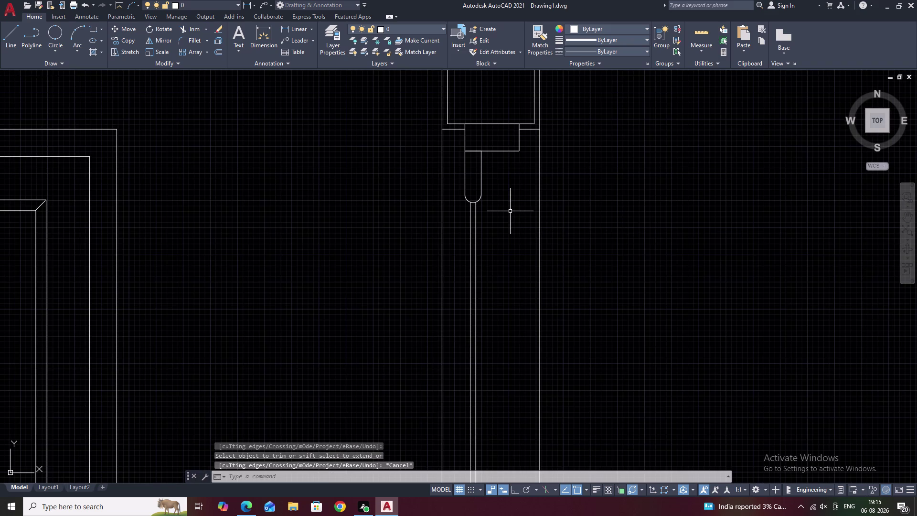
Pan around the door to review the trimmed handle and leave space beside it.
scroll(down, 3)
middle_drag(510, 215, 503, 159)
scroll(up, 3)
scroll(down, 3)
middle_drag(502, 172, 500, 133)
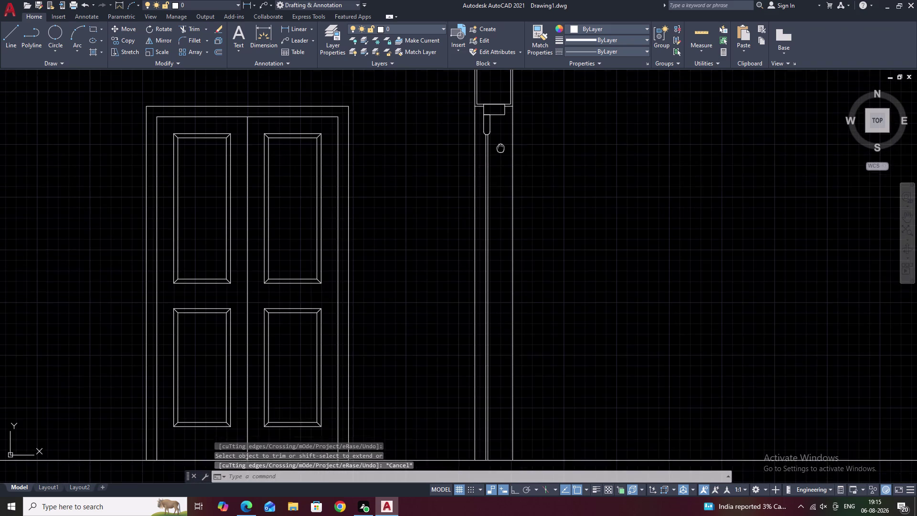
middle_drag(500, 133, 501, 129)
scroll(down, 3)
middle_drag(505, 149, 495, 206)
scroll(up, 3)
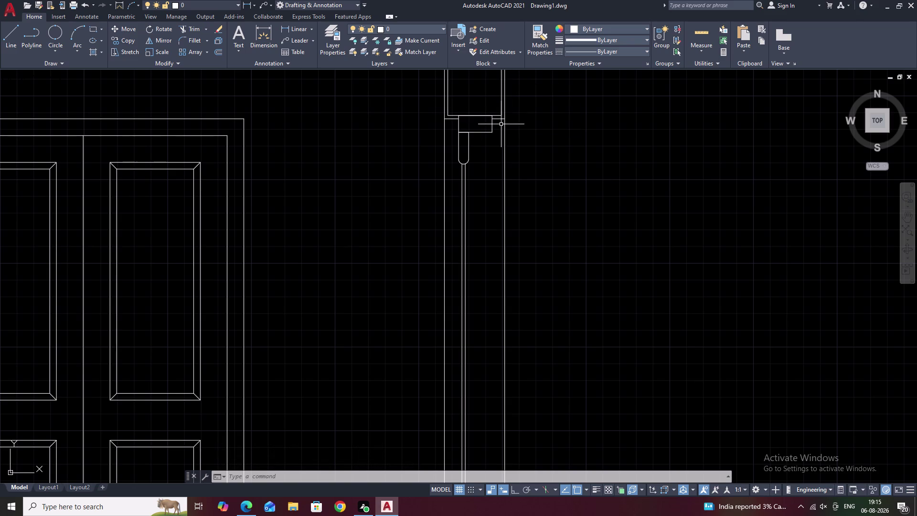
middle_drag(535, 133, 545, 204)
middle_drag(563, 208, 558, 184)
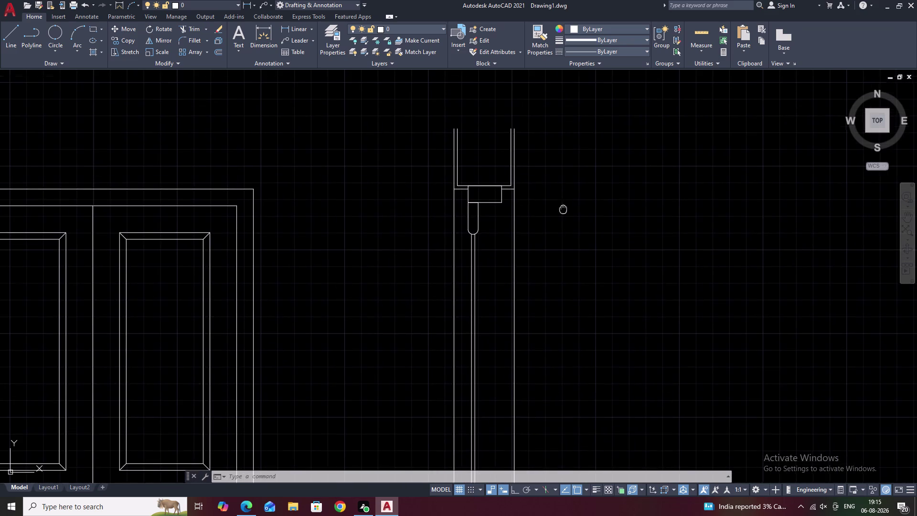
middle_drag(559, 183, 556, 166)
scroll(up, 3)
scroll(down, 3)
middle_drag(617, 217, 563, 150)
middle_drag(571, 223, 571, 207)
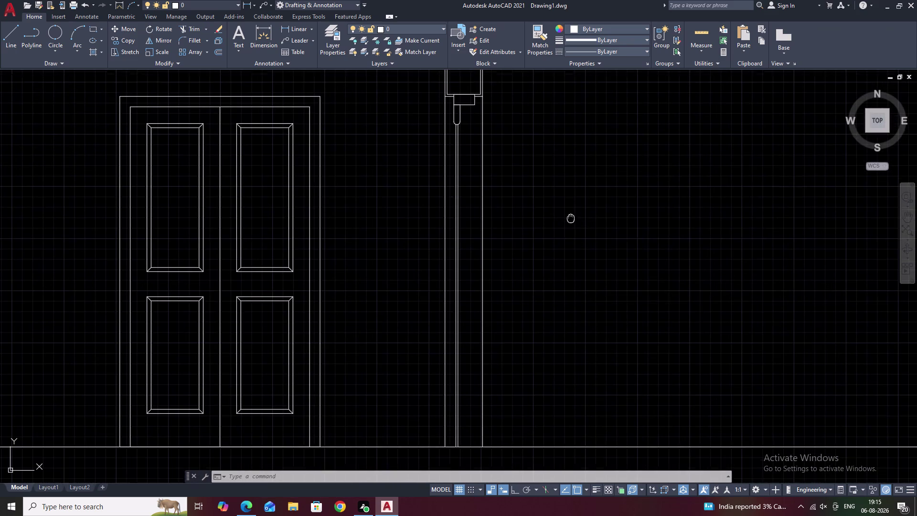
middle_drag(570, 208, 571, 203)
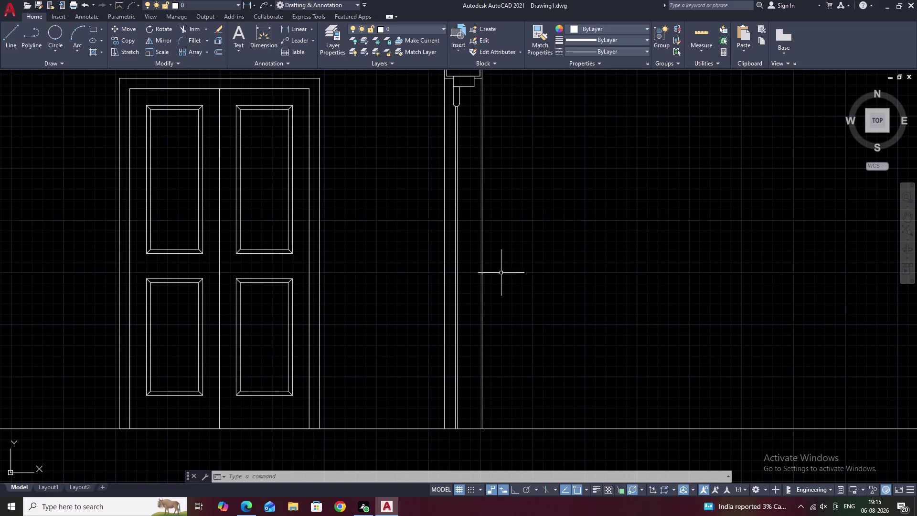
Start a rectangle right of the door, then erase the wrong attempt.
text(R)
text(E)
key(c)
key(space)
click(670, 257)
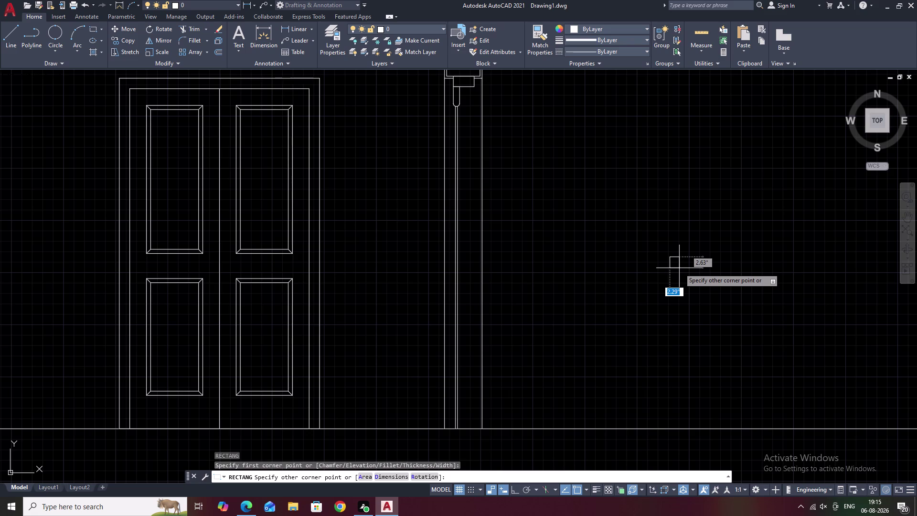
text(1.5)
key(space)
drag(690, 254, 670, 295)
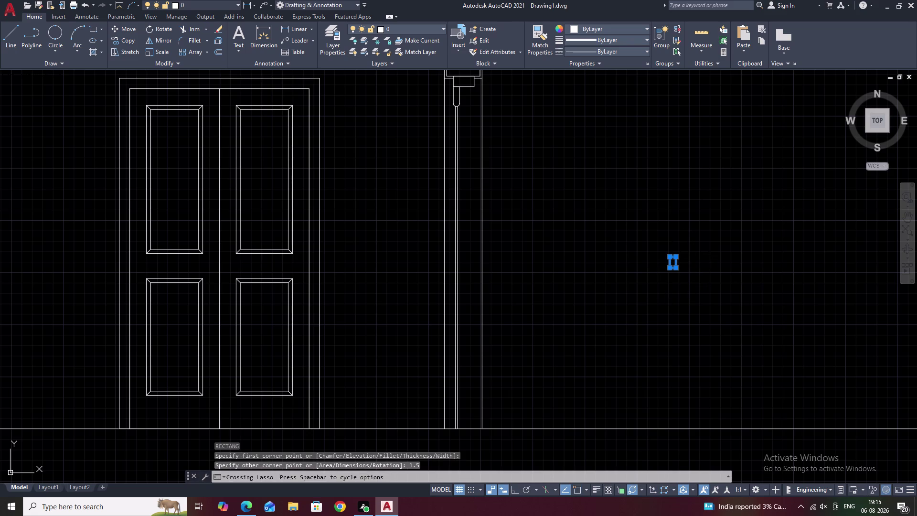
text(E RE)
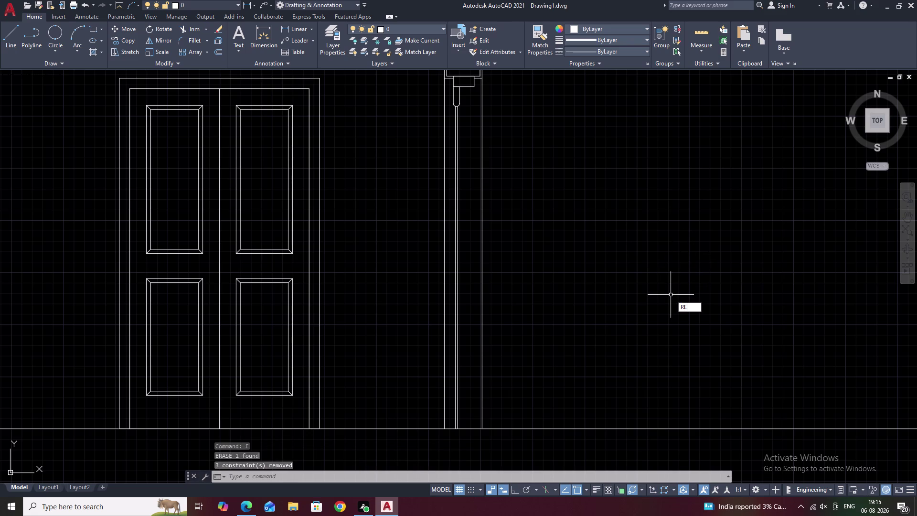
Draw a 1.5 by 8 rectangle using the Dimensions option.
text(C)
key(space)
click(671, 295)
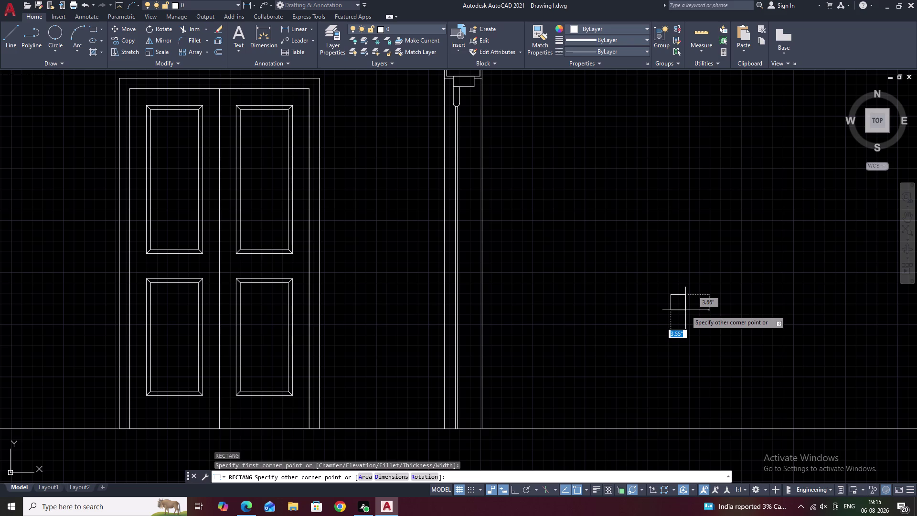
text(D)
key(space)
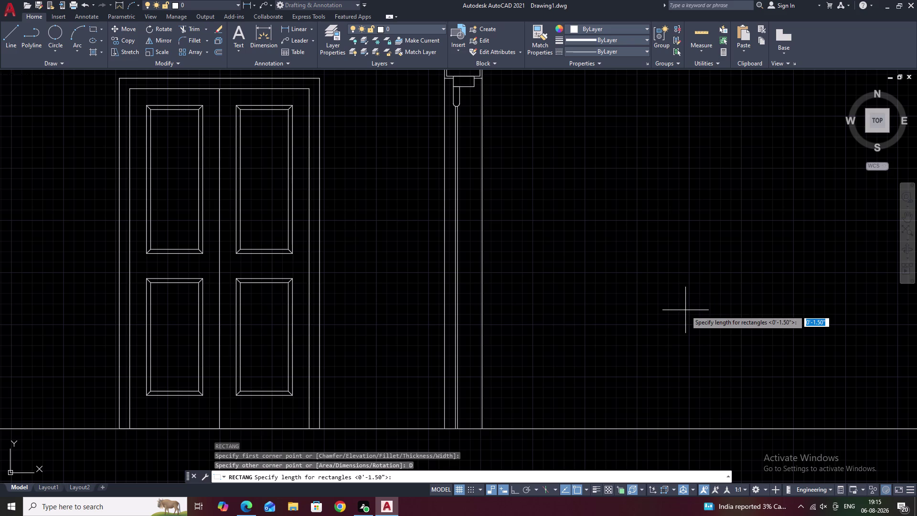
text(1.5)
key(space)
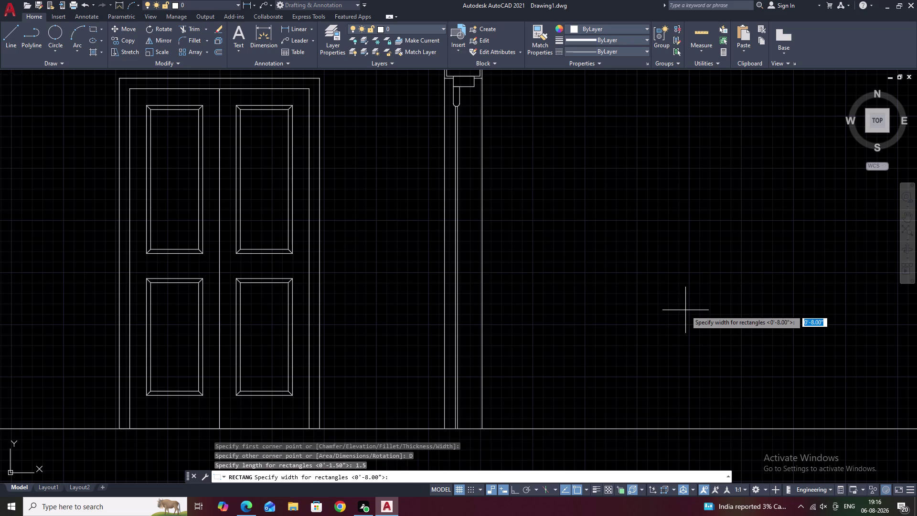
text(8)
key(space)
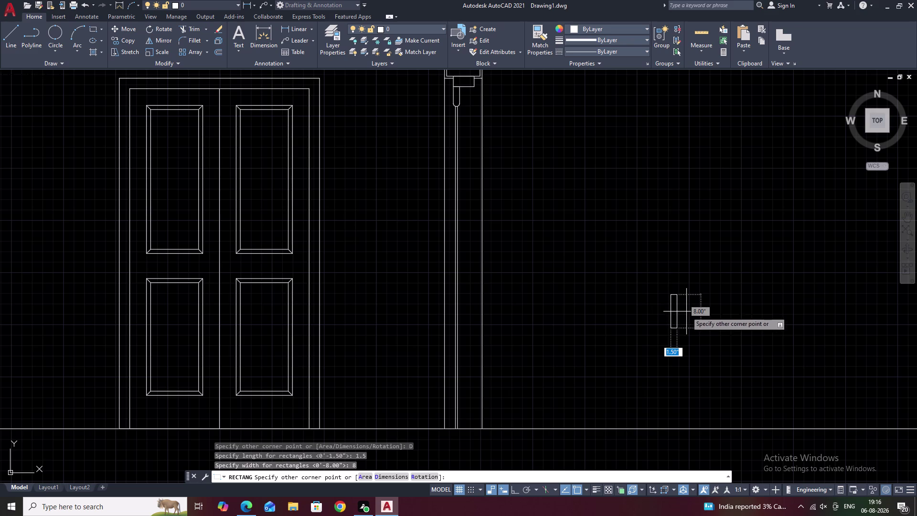
click(687, 311)
key(Escape)
drag(693, 295, 681, 292)
drag(677, 292, 673, 345)
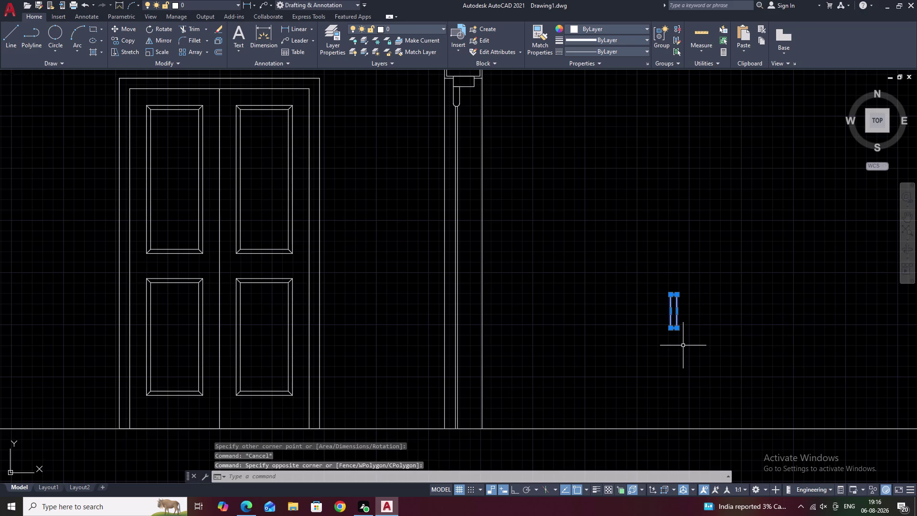
key(Escape)
Draw a 2-point circle across the rectangle's top edge.
scroll(up, 3)
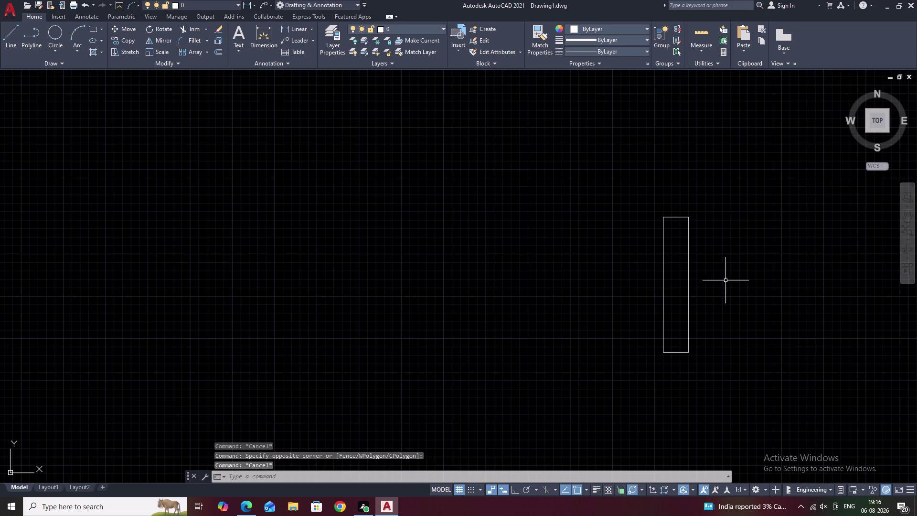
drag(727, 217, 703, 204)
drag(701, 203, 696, 202)
drag(692, 202, 685, 359)
key(Escape)
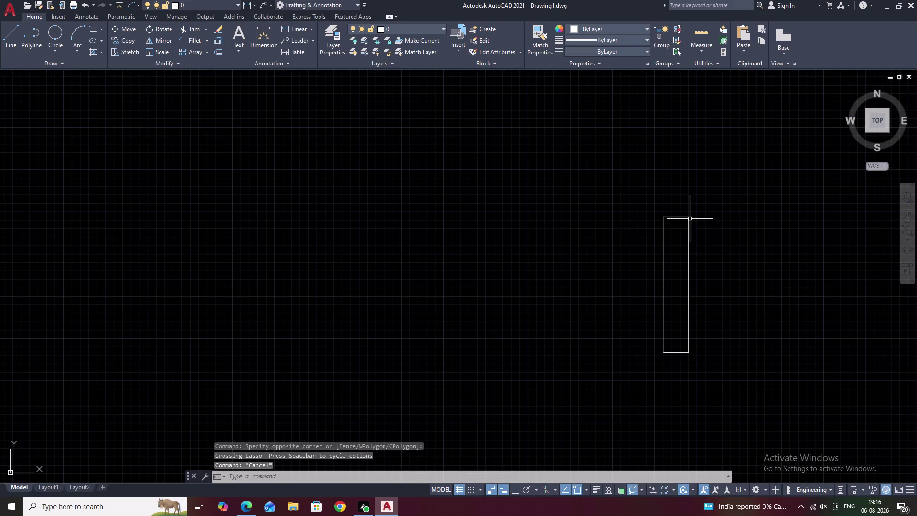
click(52, 34)
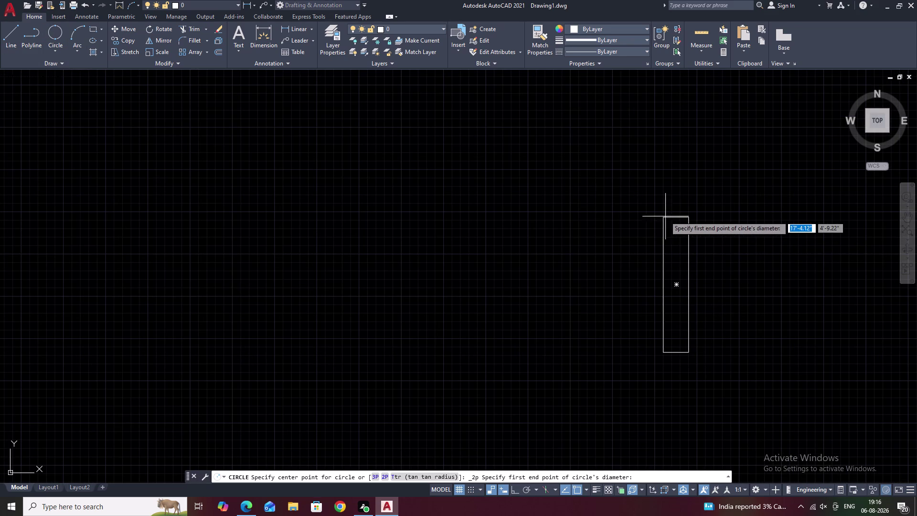
click(664, 216)
click(688, 216)
key(Escape)
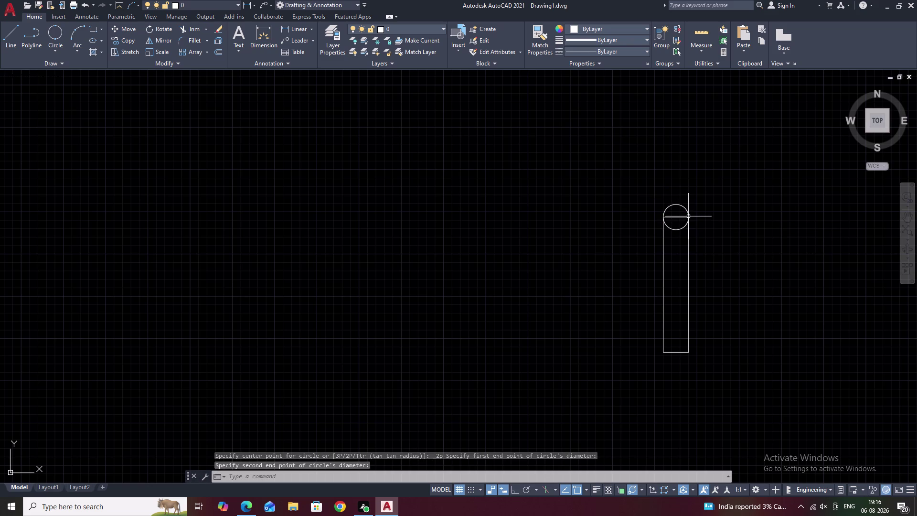
Trim away the circle's lower half and the rectangle's top line.
text(TR)
key(space)
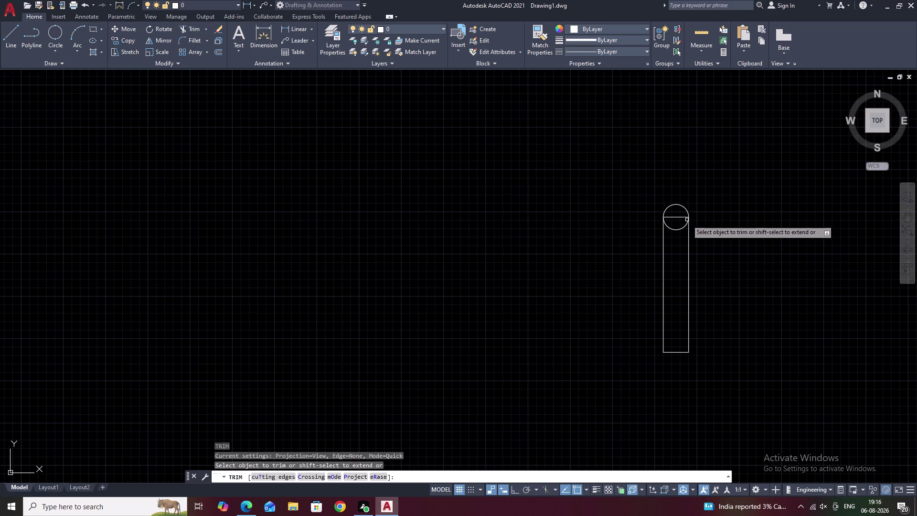
drag(678, 214, 677, 240)
scroll(down, 3)
middle_drag(713, 258, 714, 246)
key(Escape)
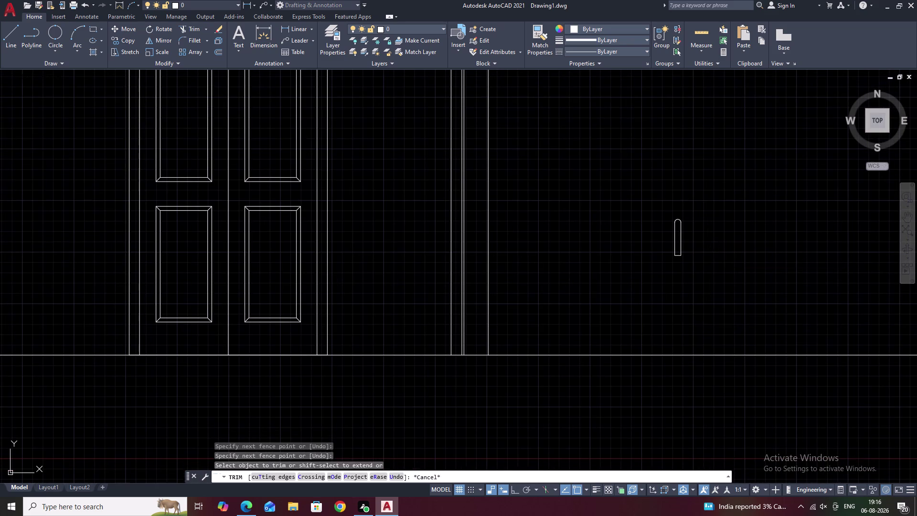
Explode the rectangle into separate lines with X.
drag(702, 220, 703, 287)
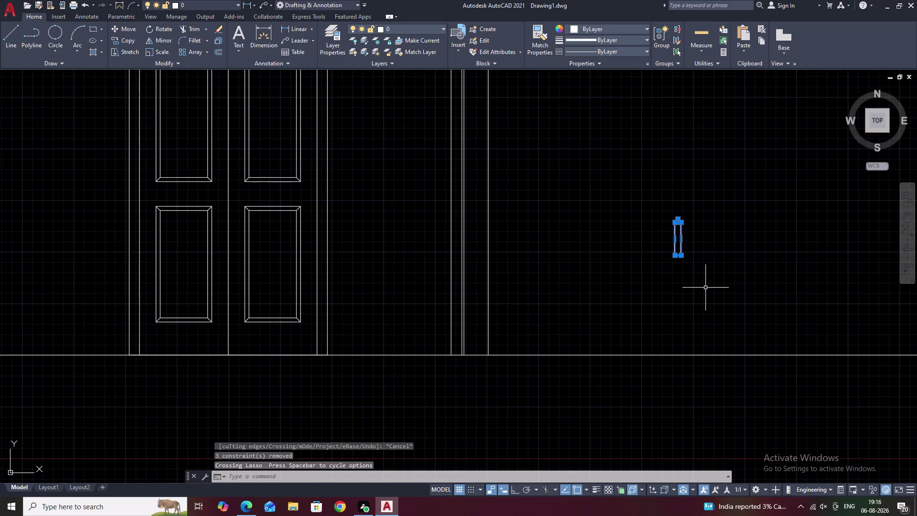
text(M)
key(space)
key(Escape)
drag(699, 223, 668, 221)
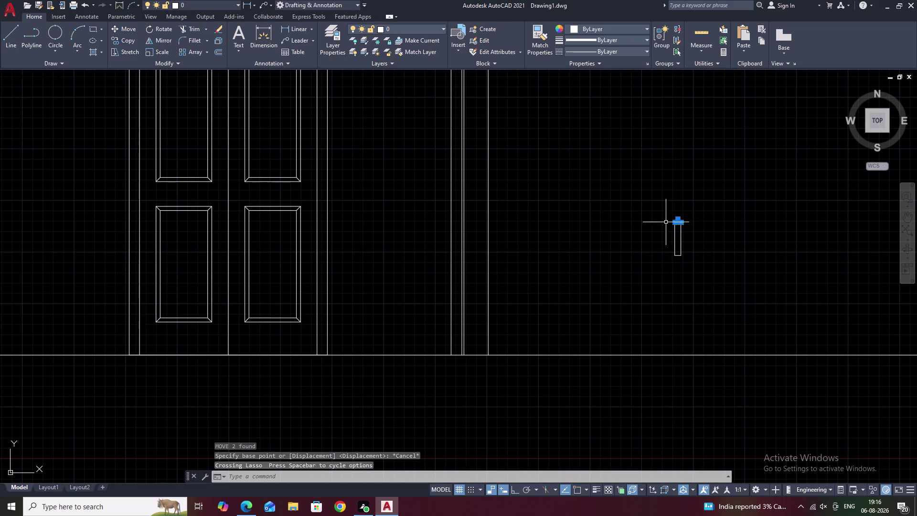
scroll(up, 3)
drag(697, 228, 535, 193)
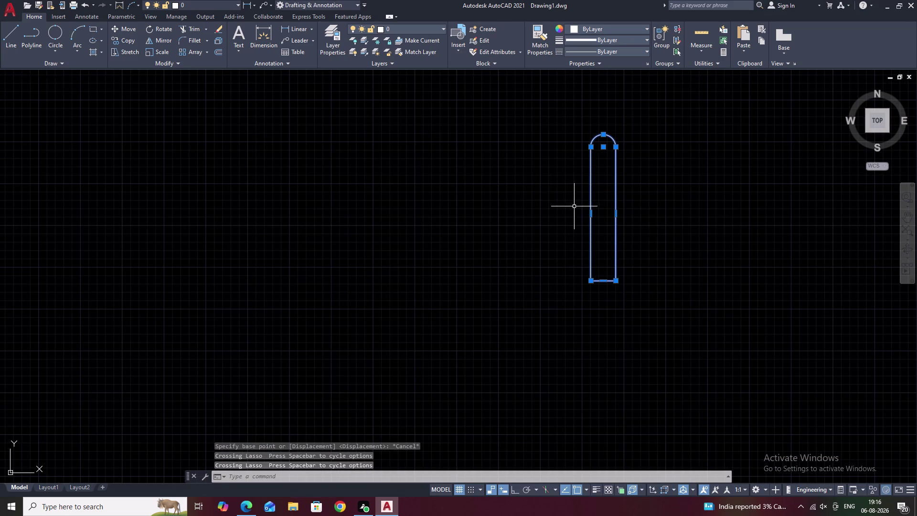
key(Escape)
click(616, 256)
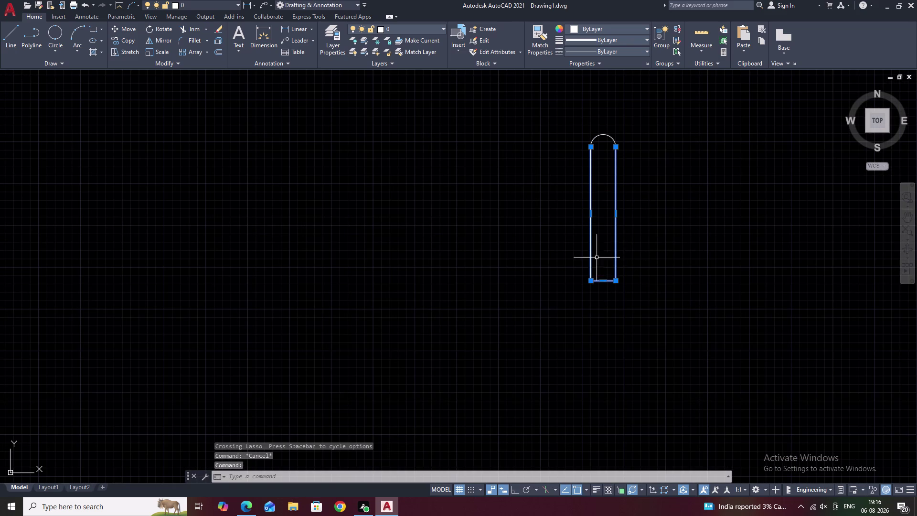
text(X)
key(space)
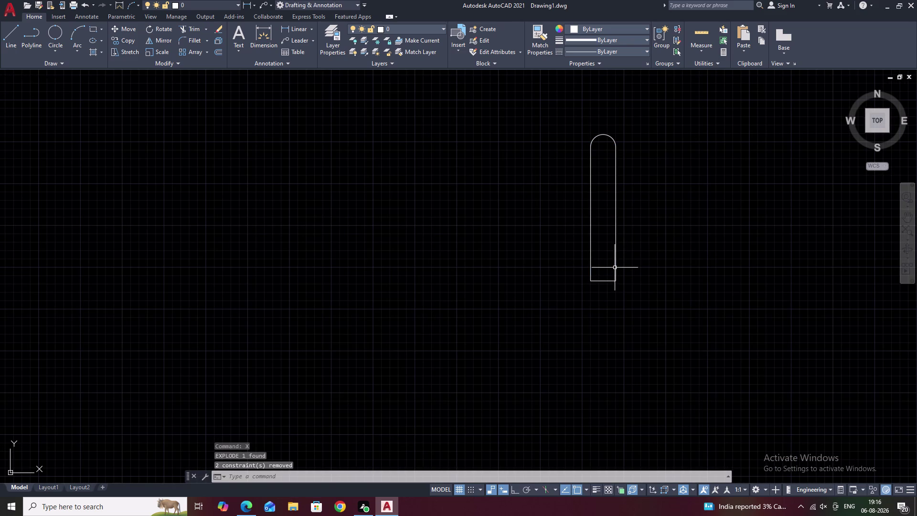
Select every piece of the rounded-top shape for moving.
click(652, 145)
drag(645, 138, 535, 206)
key(Escape)
drag(645, 137, 603, 124)
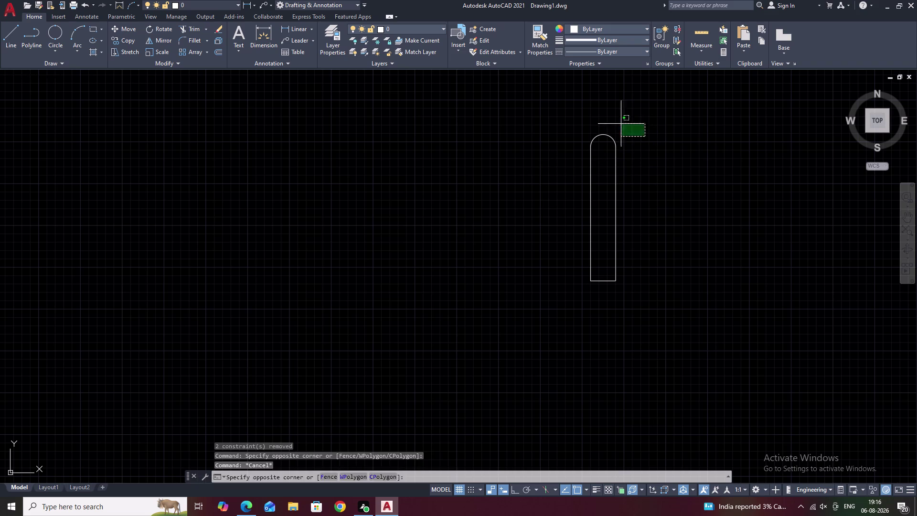
drag(603, 123, 577, 207)
drag(577, 210, 580, 216)
click(606, 228)
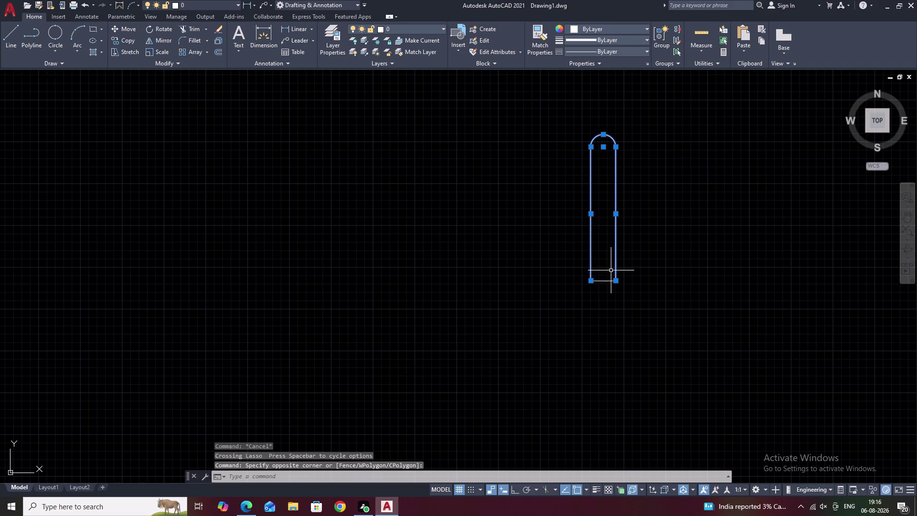
text(M)
key(space)
Move the shape by its bottom midpoint to midway between the two door lines (M2P).
click(606, 279)
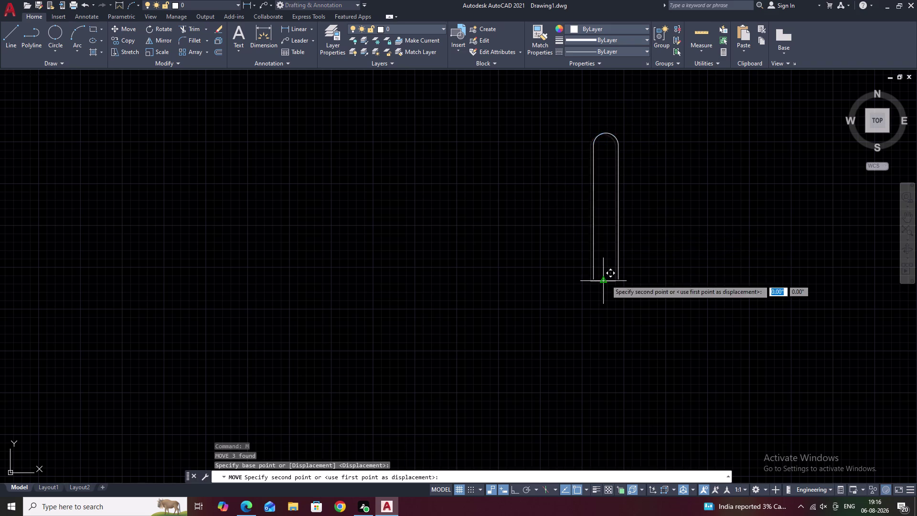
scroll(down, 3)
middle_drag(461, 302, 608, 106)
scroll(up, 3)
scroll(up, 3)
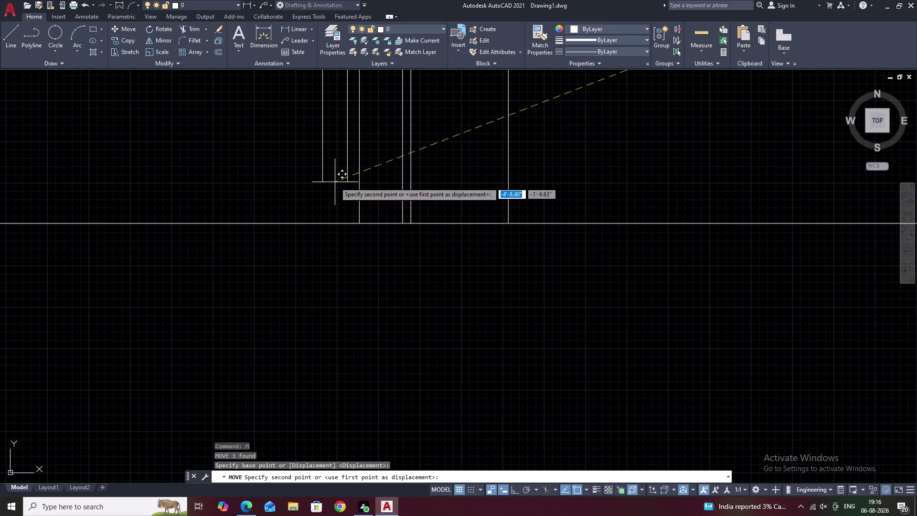
scroll(up, 3)
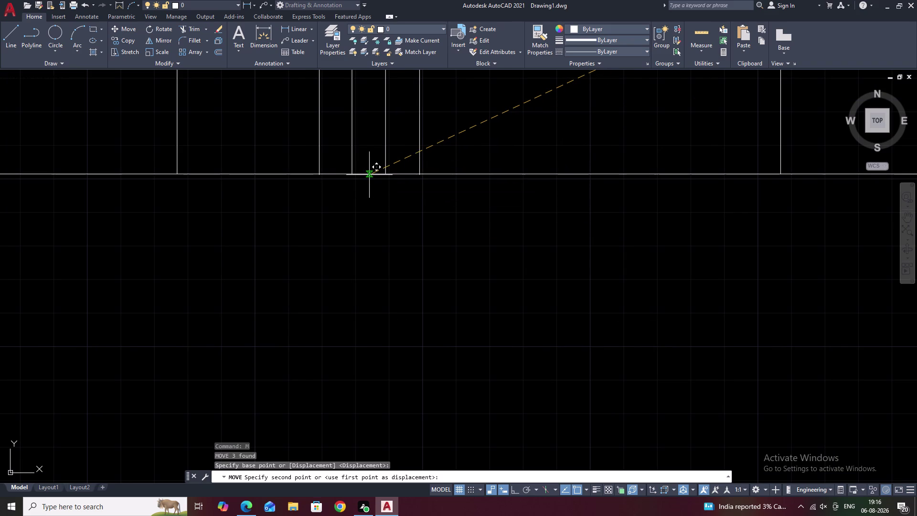
text(M2)
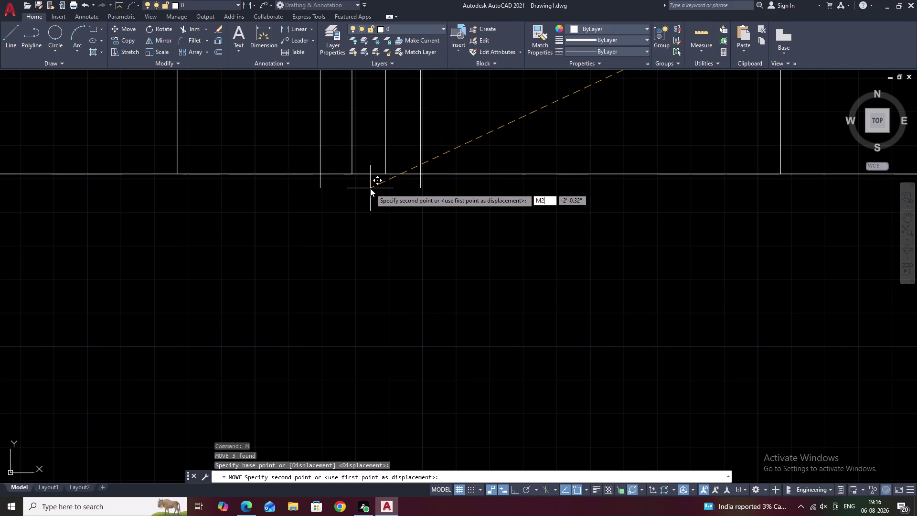
text(P)
key(space)
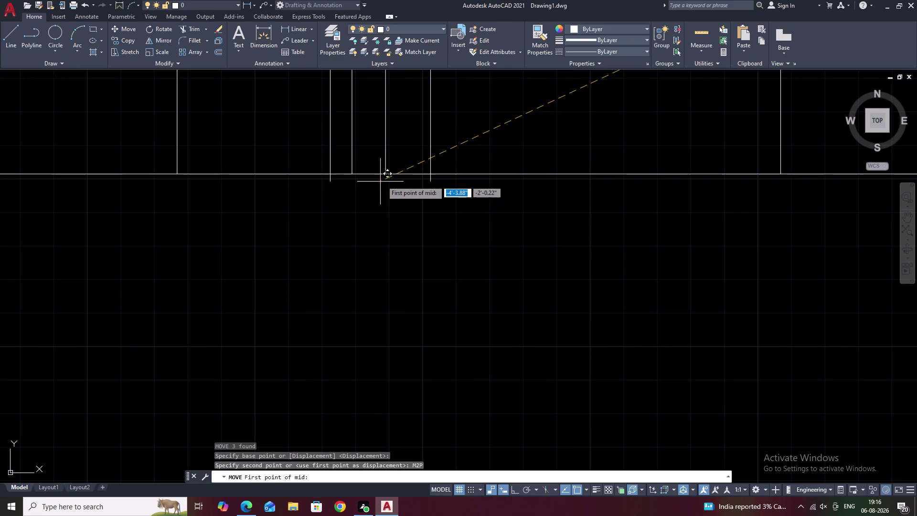
click(385, 176)
click(354, 174)
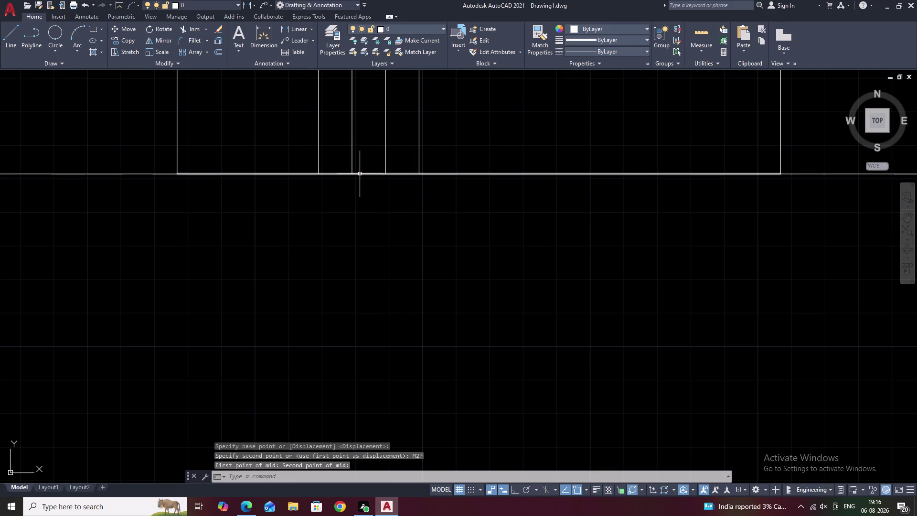
scroll(down, 3)
scroll(down, 3)
middle_drag(452, 124, 455, 210)
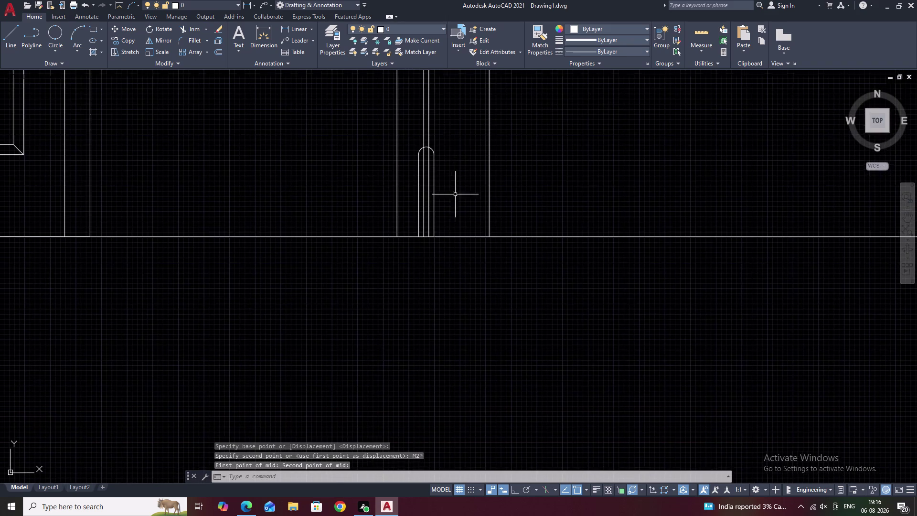
middle_drag(449, 141, 449, 189)
scroll(up, 3)
key(Escape)
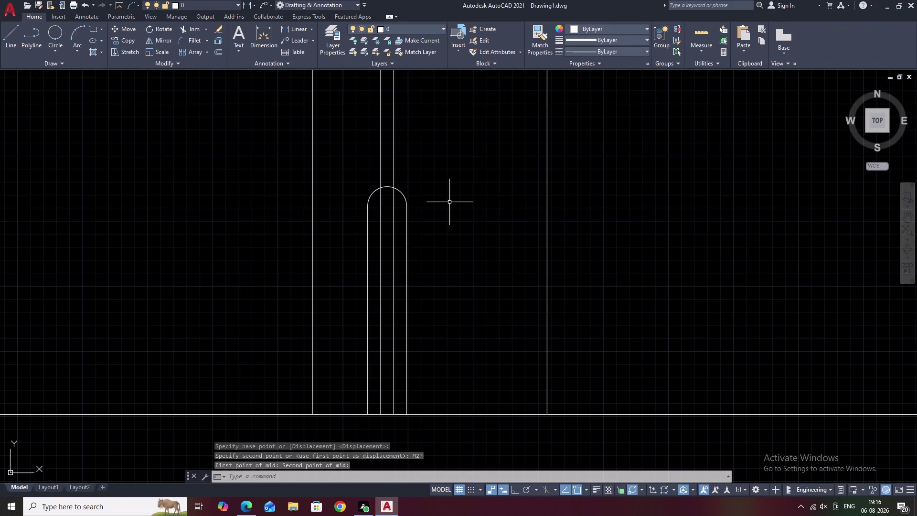
Trim the two vertical lines crossing inside the rounded-top piece.
text(TR)
key(space)
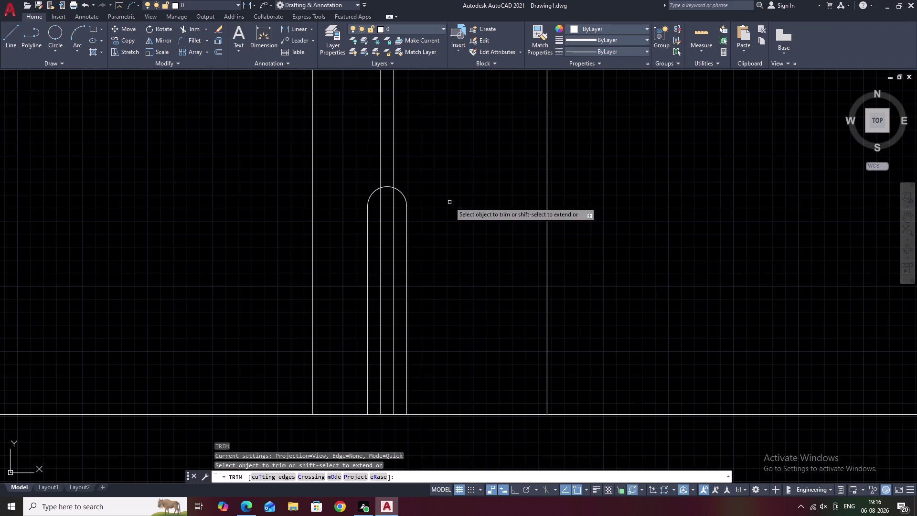
click(395, 196)
click(381, 205)
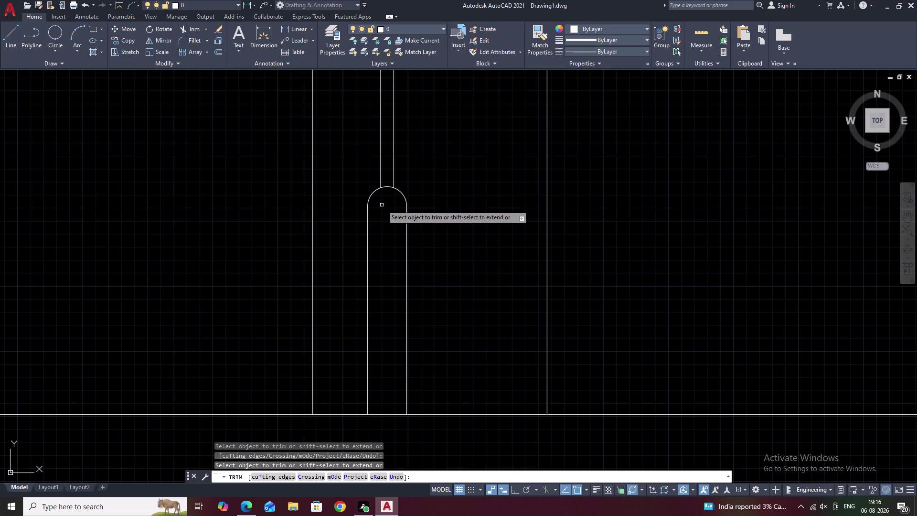
scroll(down, 3)
key(Escape)
scroll(down, 3)
middle_drag(410, 184, 413, 242)
scroll(up, 3)
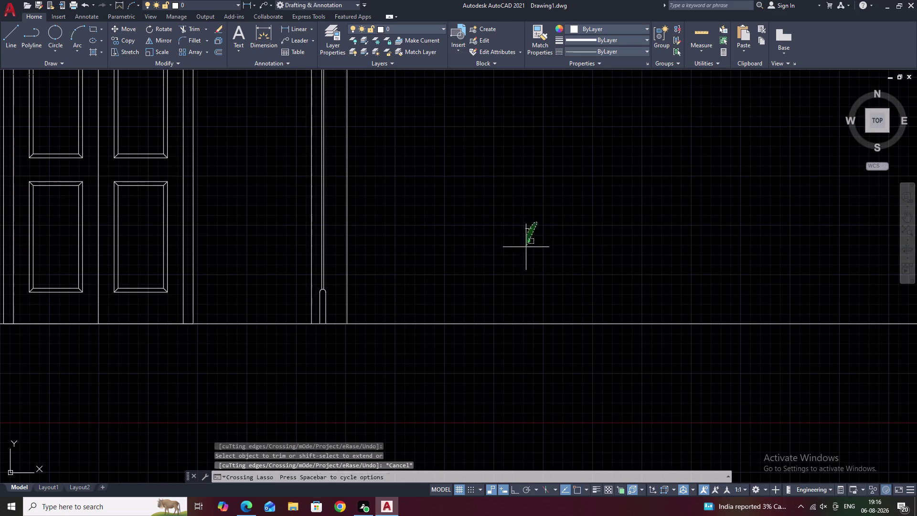